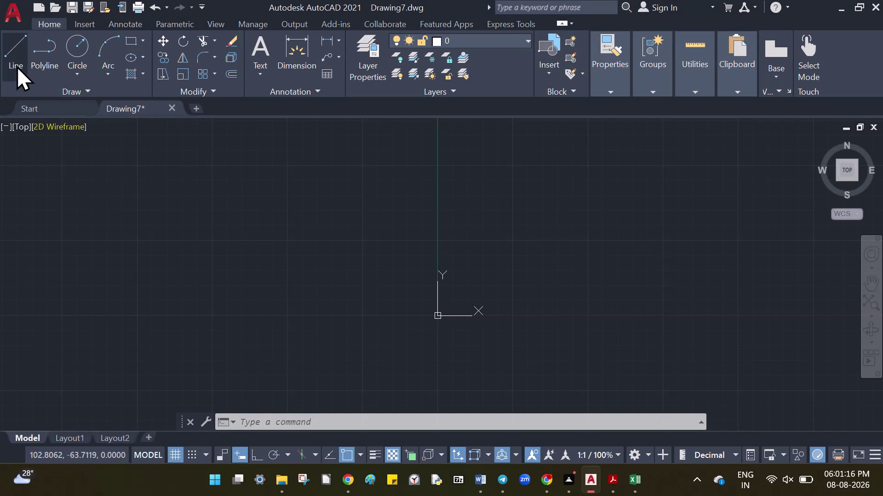
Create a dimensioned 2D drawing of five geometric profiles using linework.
Close Drawing7 without saving and start a new blank drawing, Drawing8.
click(175, 106)
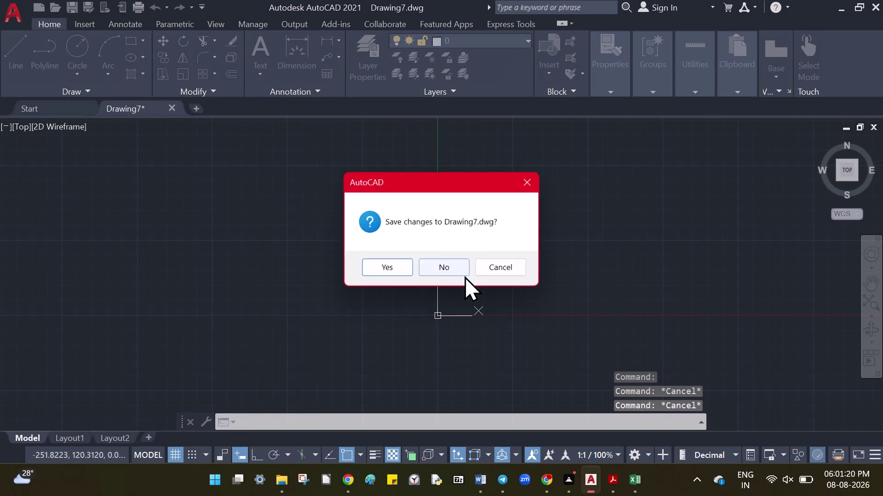
click(425, 263)
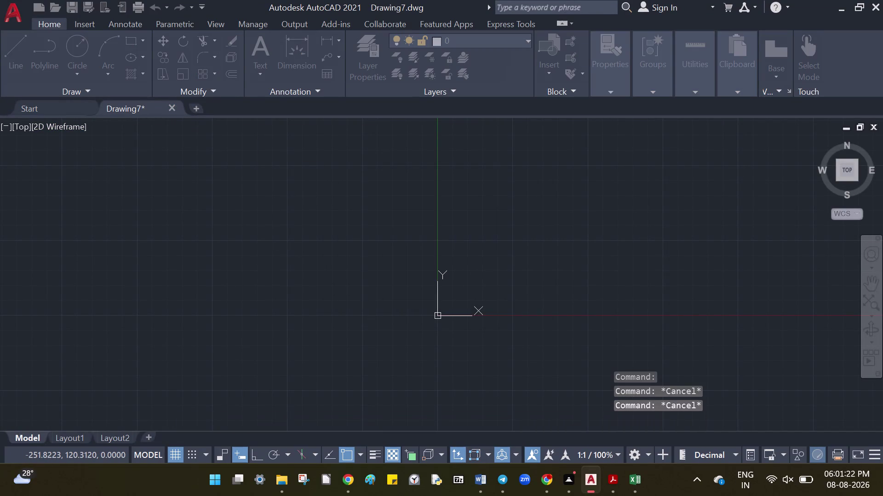
click(106, 234)
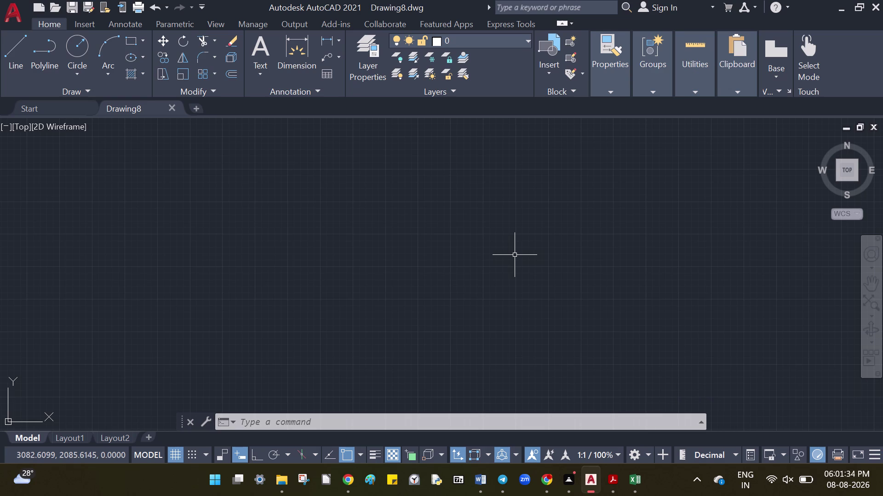
Zoom Drawing8 to center on 0,0 with a 250-unit view height.
key(l)
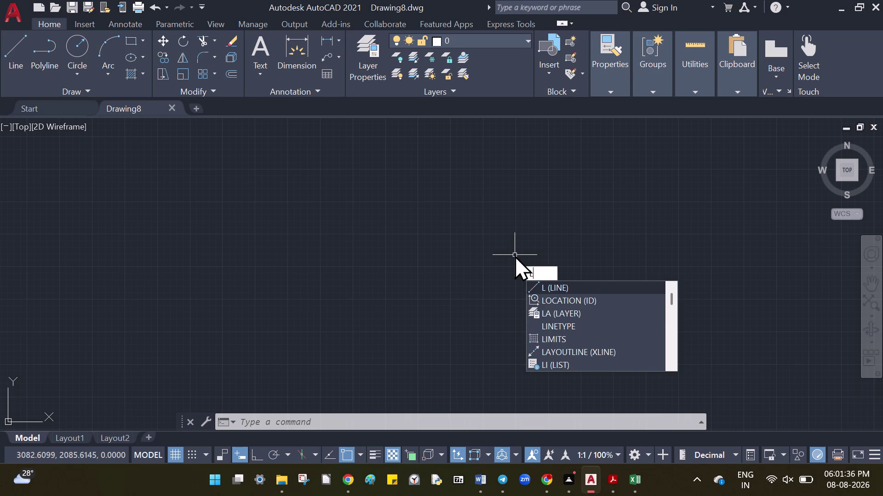
key(Escape)
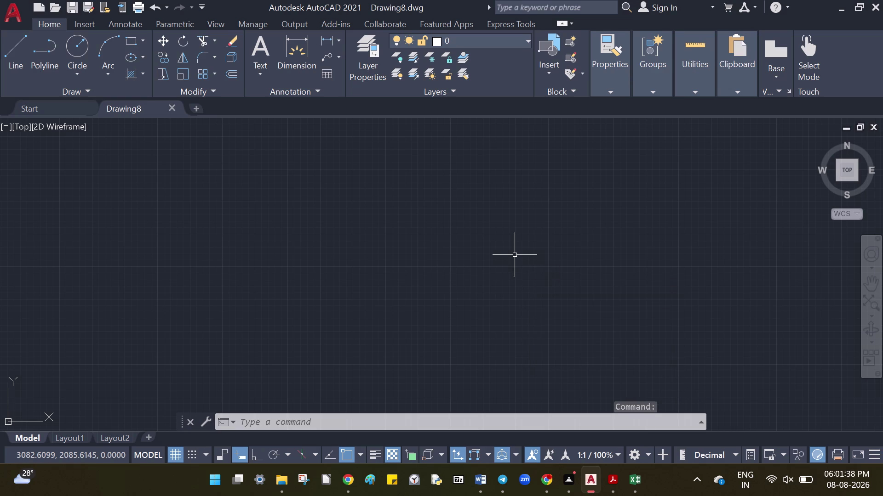
key(z)
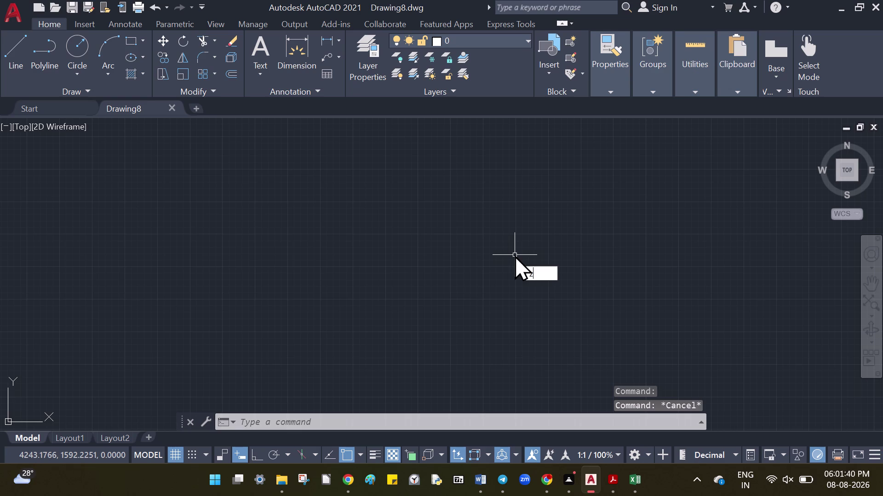
key(Return)
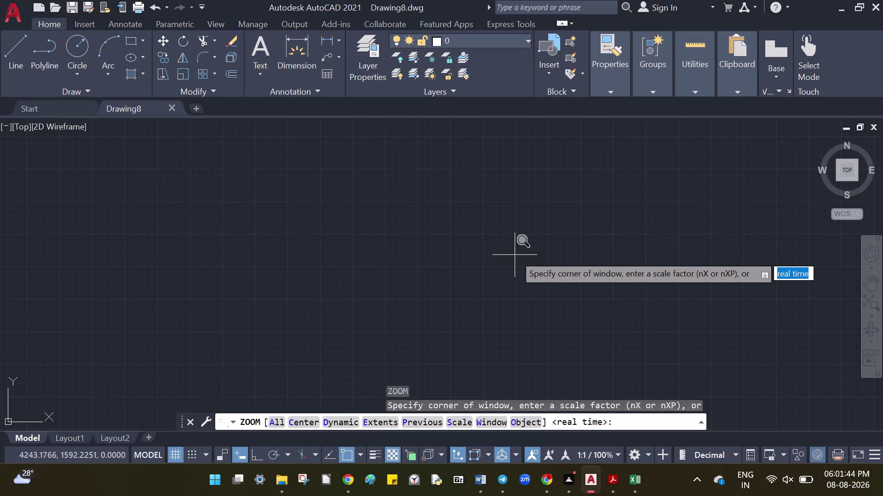
key(c)
key(Return)
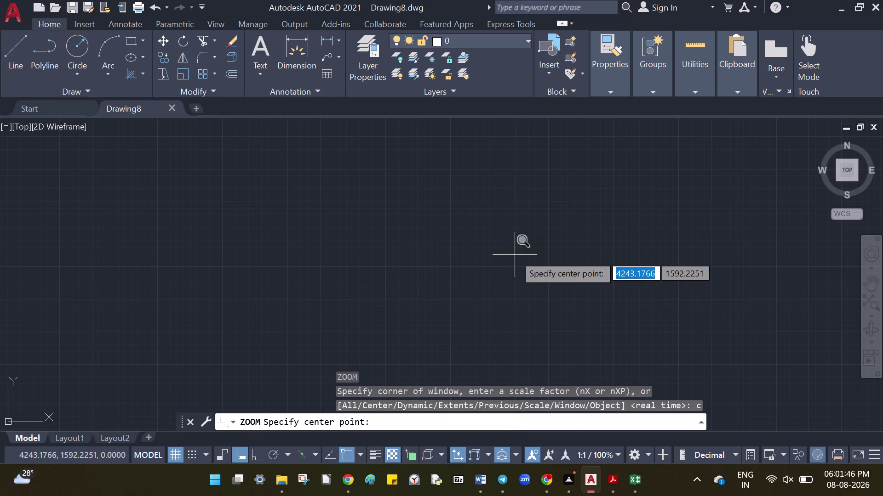
text(0,0)
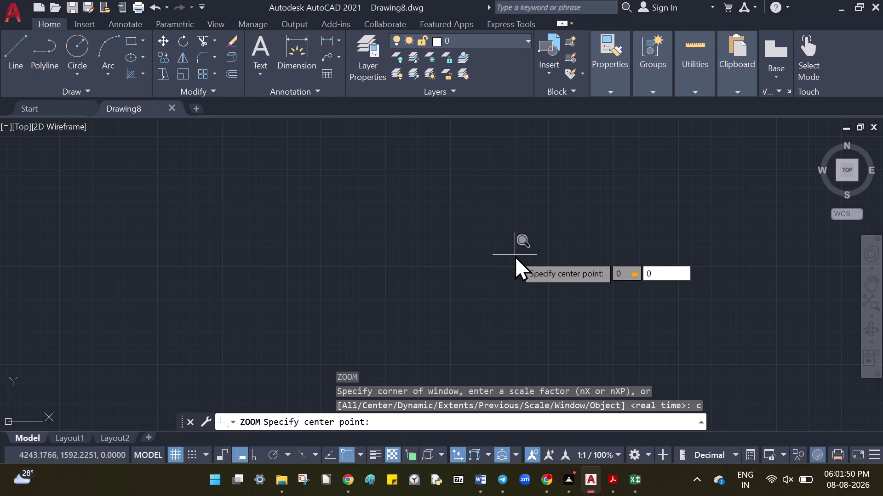
key(Return)
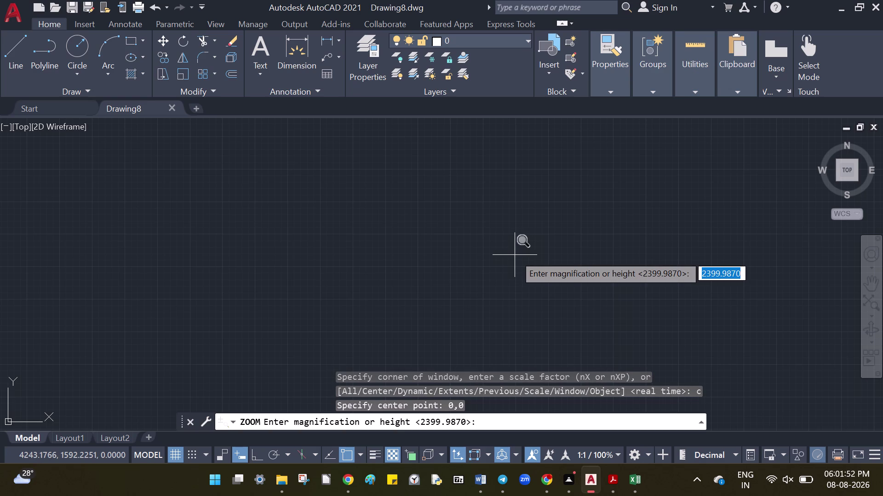
key(2)
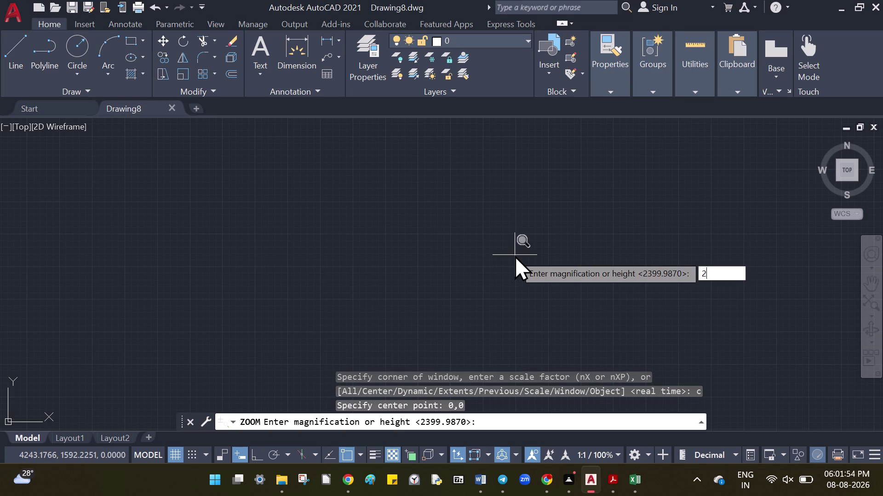
text(50)
key(Return)
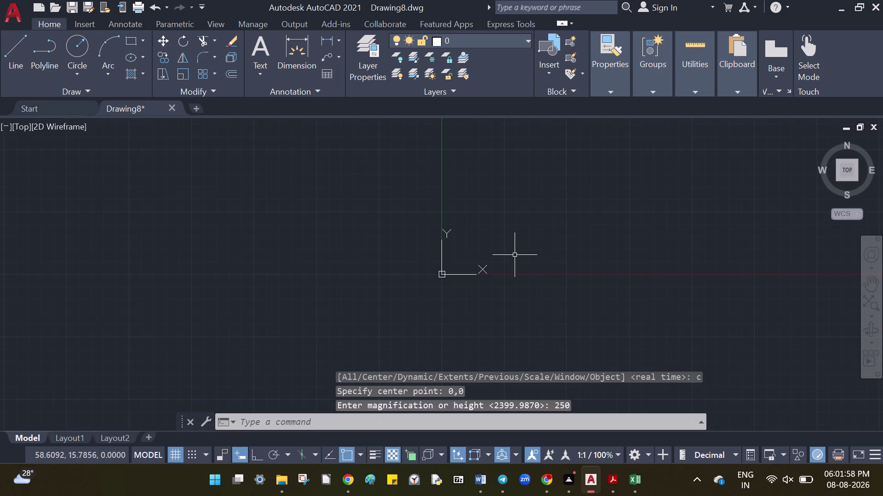
key(l)
key(Return)
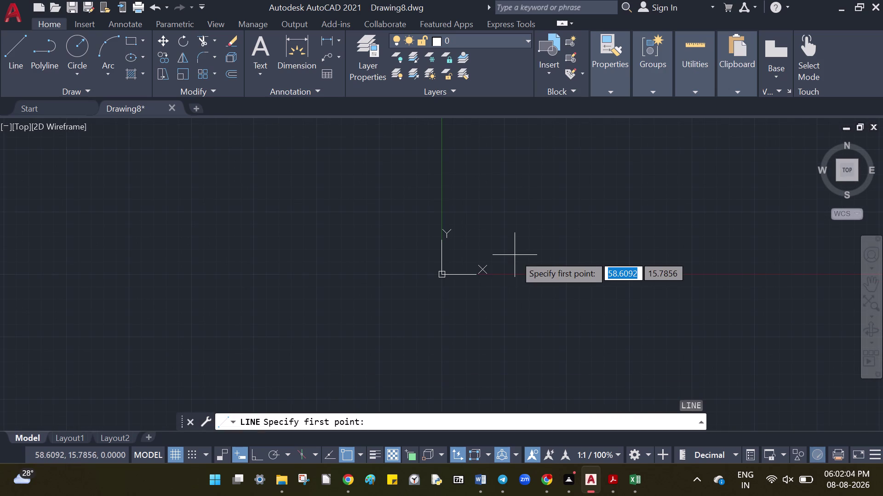
text(0,0)
key(Return)
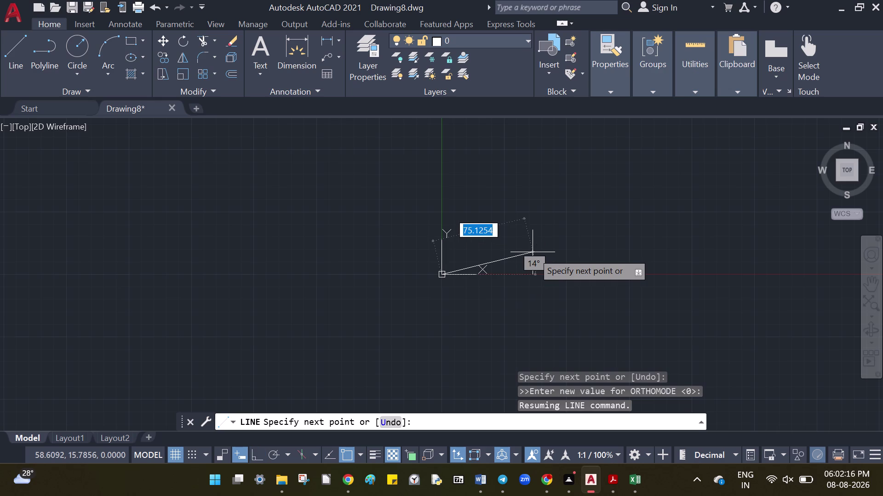
key(ctrl+F12)
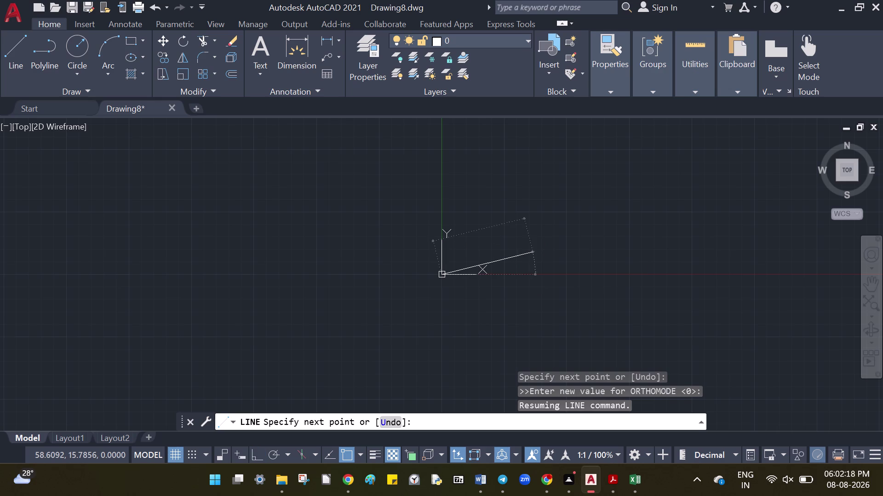
key(shift+at)
key(1)
text(00)
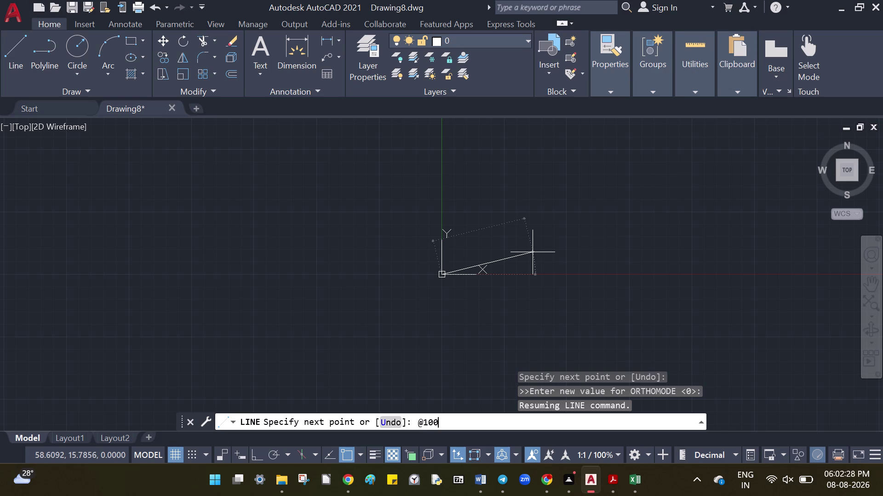
key(shift+less)
text(45)
key(Return)
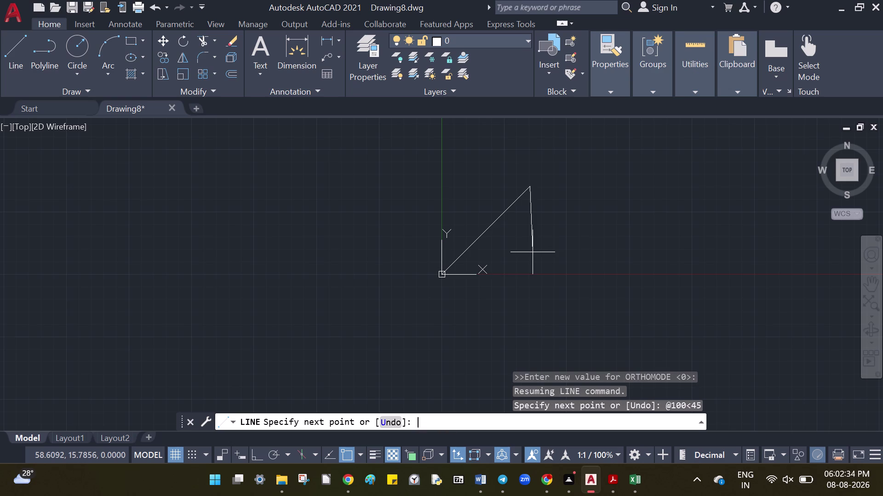
key(shift+at)
text(1)
text(00<)
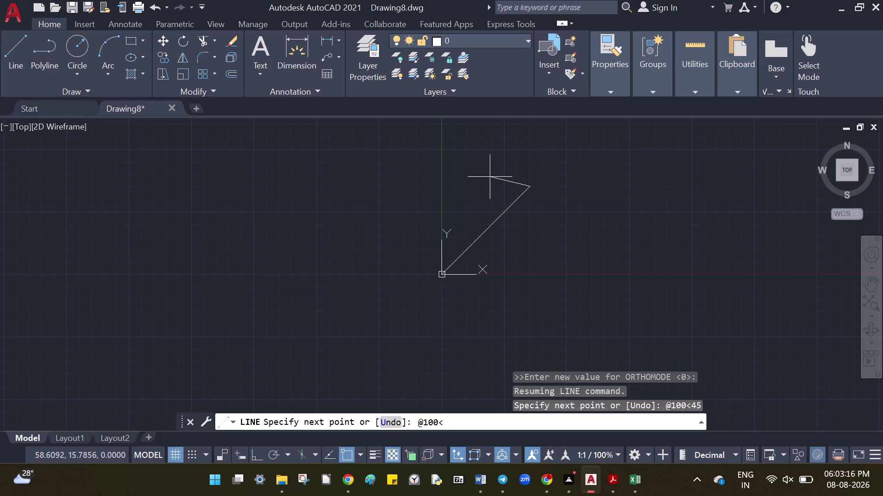
Draw the second 100-unit side at 135 degrees and shift the view down.
text(13)
text(5)
key(Return)
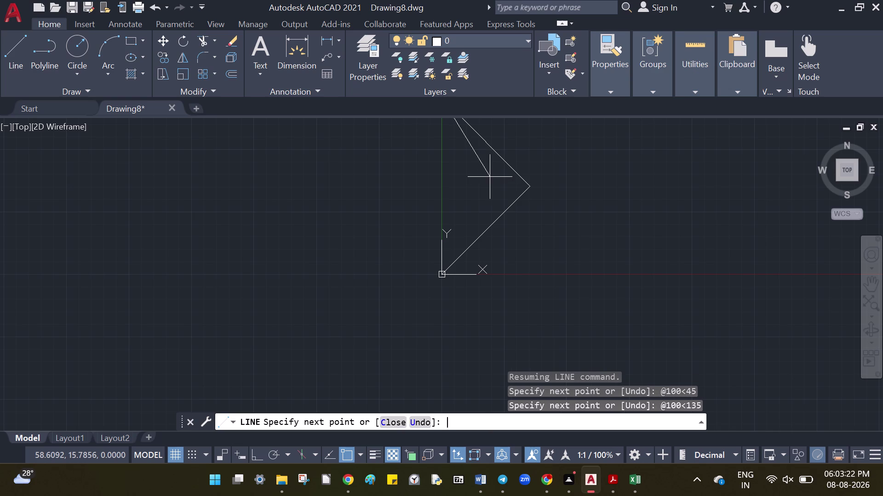
click(871, 283)
drag(693, 234, 696, 299)
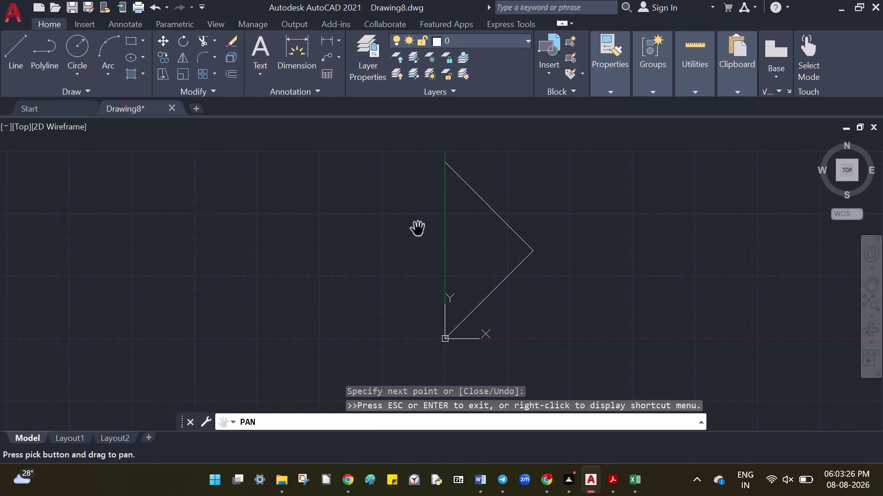
key(Escape)
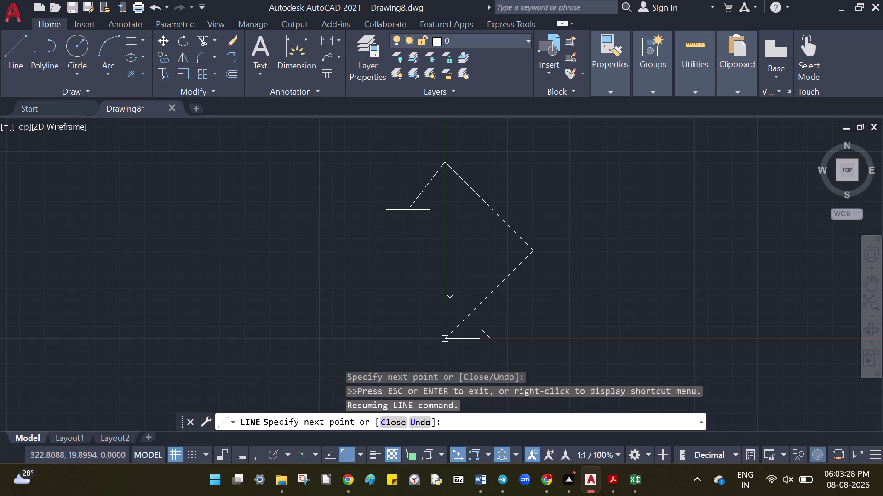
key(shift+at)
key(F2)
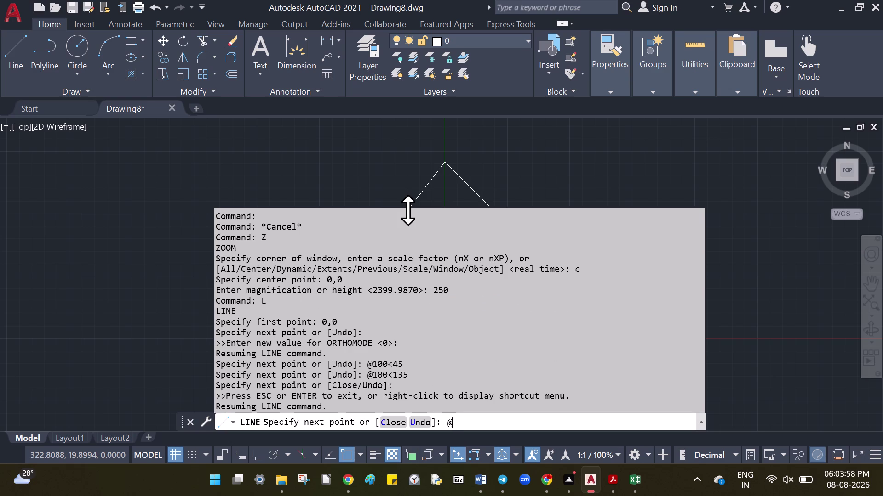
Restart LINE at the diamond's top point and draw a 100-unit side at 225 degrees.
key(Escape)
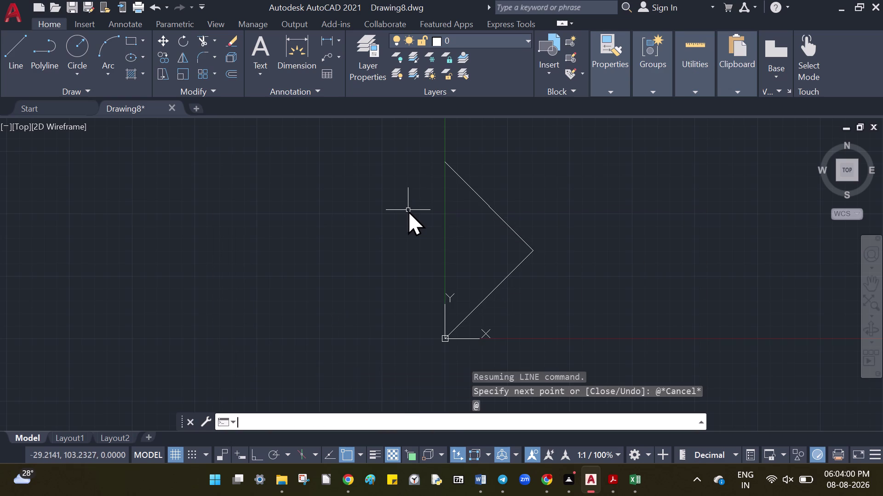
key(l)
key(Return)
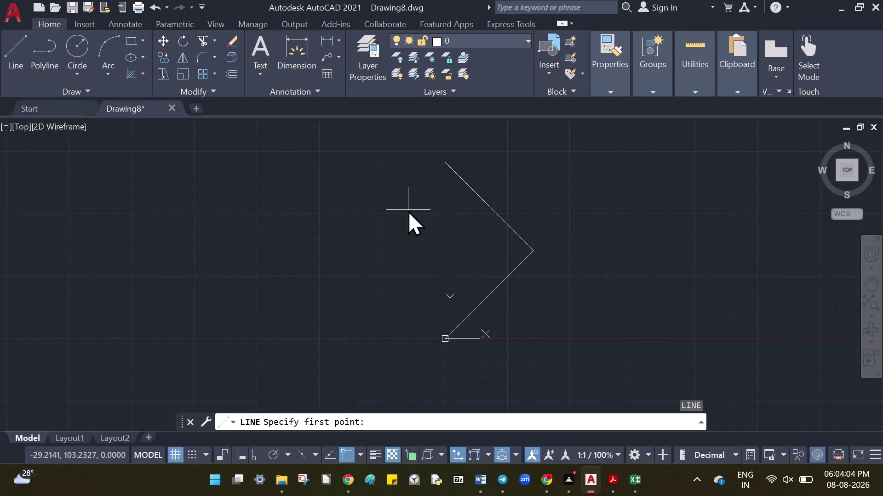
click(442, 164)
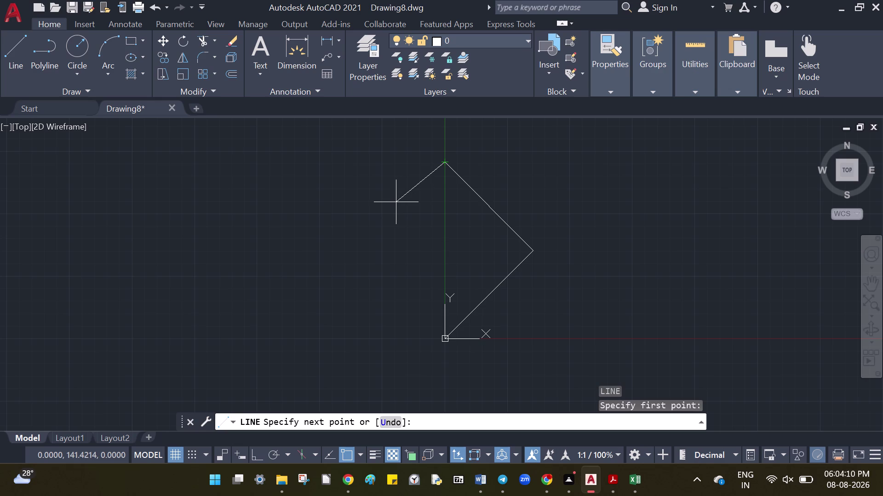
key(shift+at)
text(100<)
text(225)
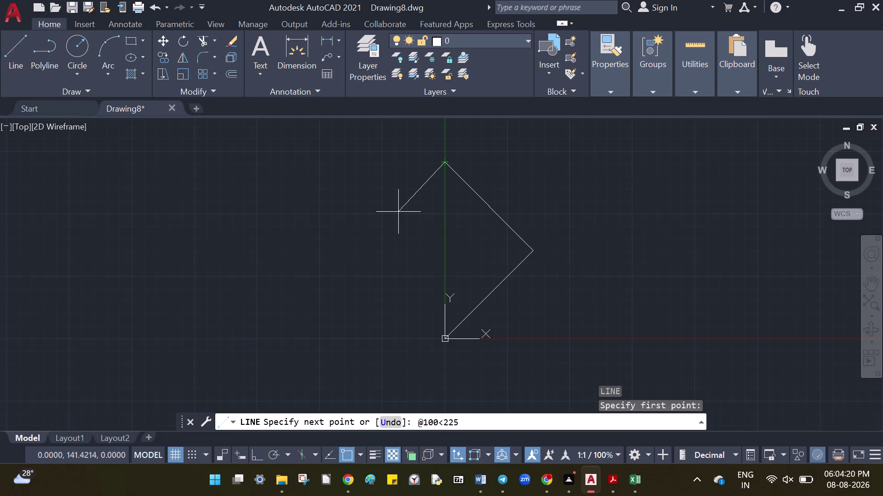
key(Return)
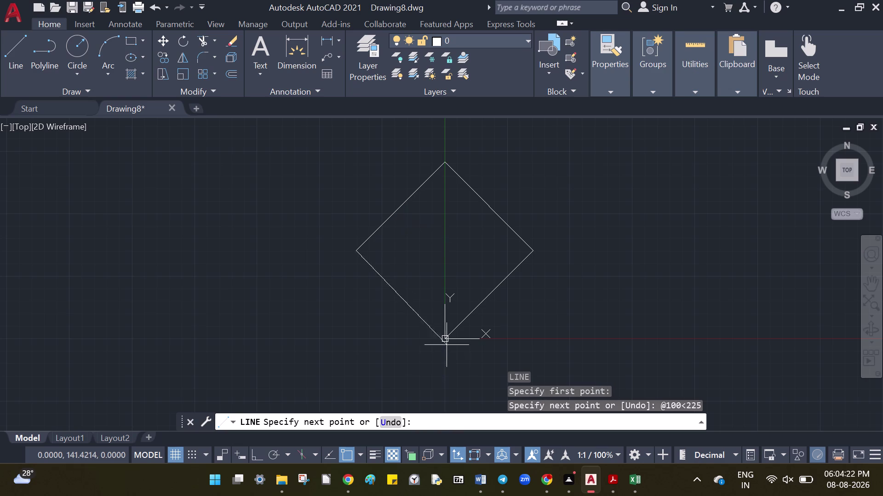
Draw the closing 100-unit side at 315 degrees and end the line command.
key(shift+at)
text(100)
key(shift+less)
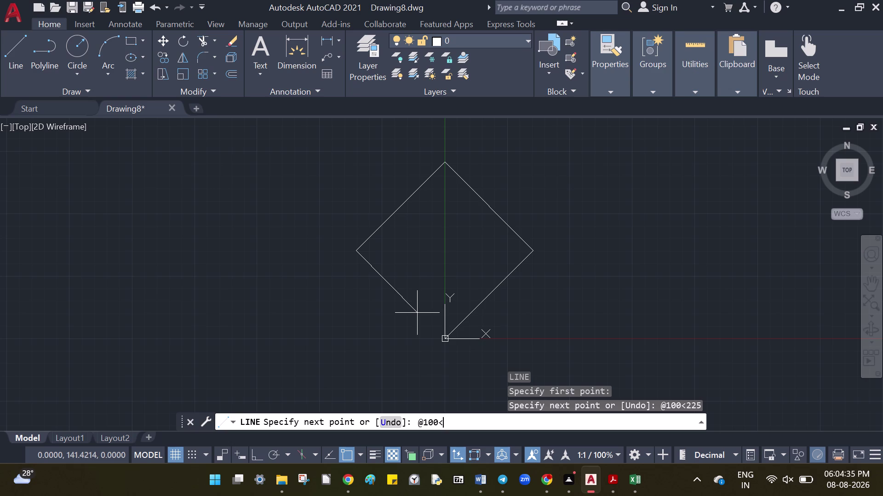
text(315)
key(Return)
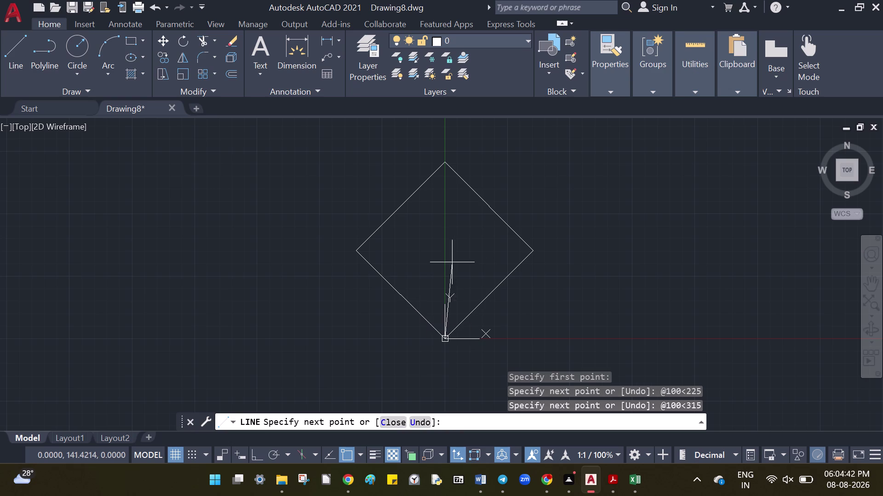
key(Escape)
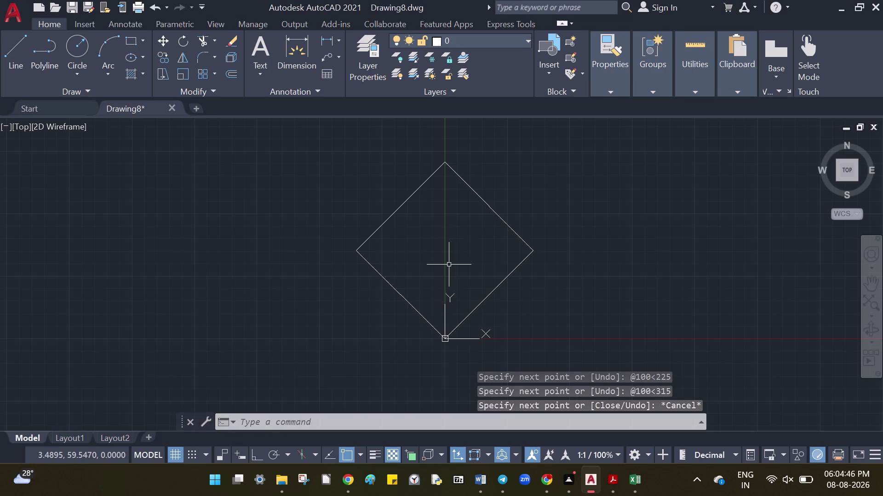
Use DIM to add a 90° angular dimension between the diamond's two lower sides.
text(dim)
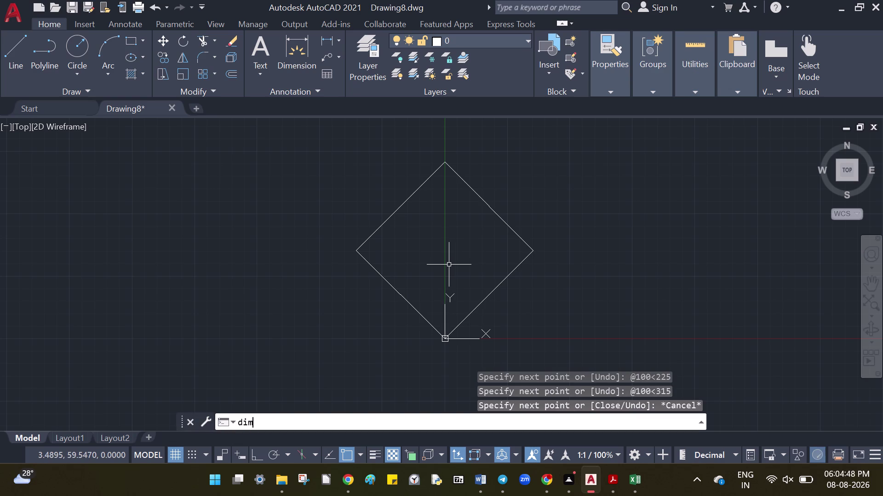
key(Return)
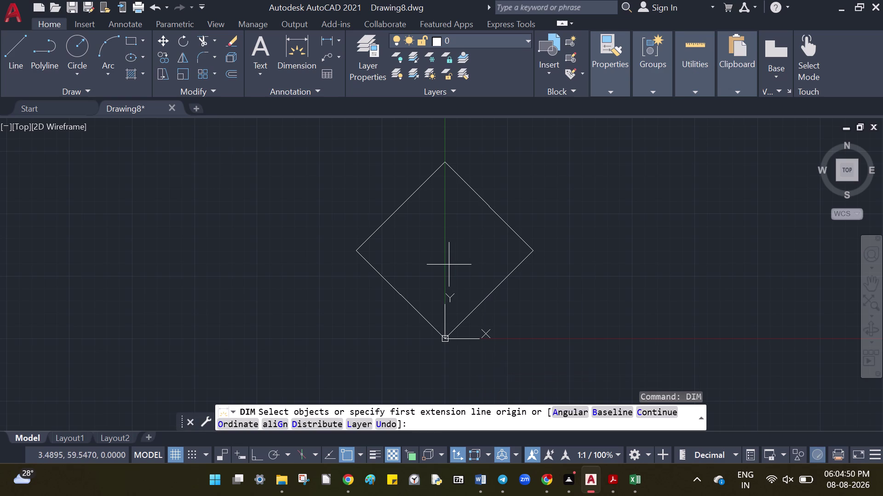
click(427, 323)
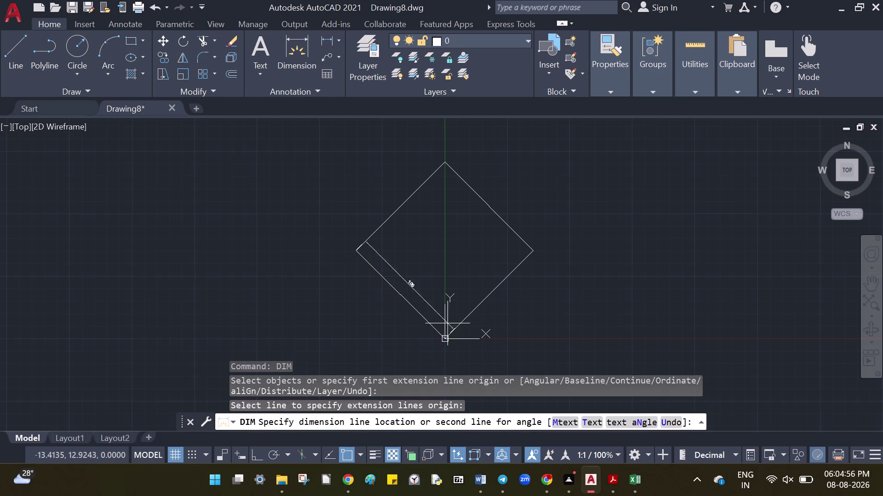
click(471, 317)
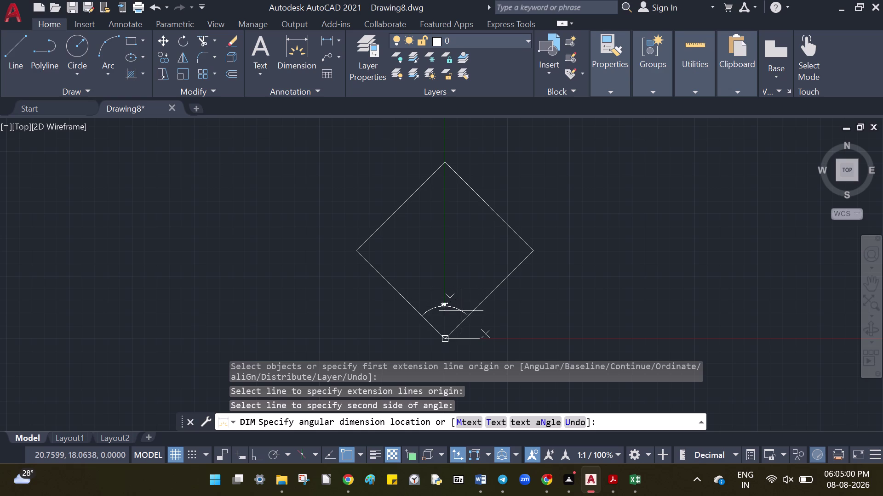
click(447, 314)
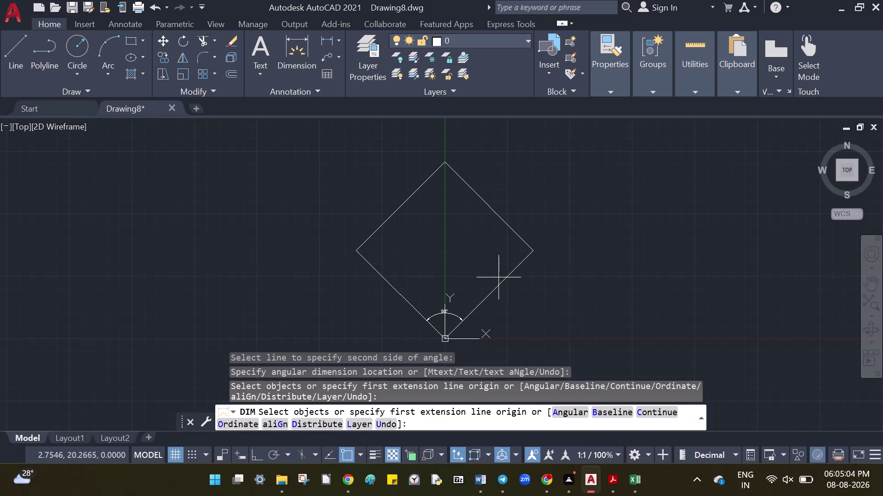
Place 100-unit length dimensions on the upper-right and upper-left sides.
click(503, 222)
click(515, 210)
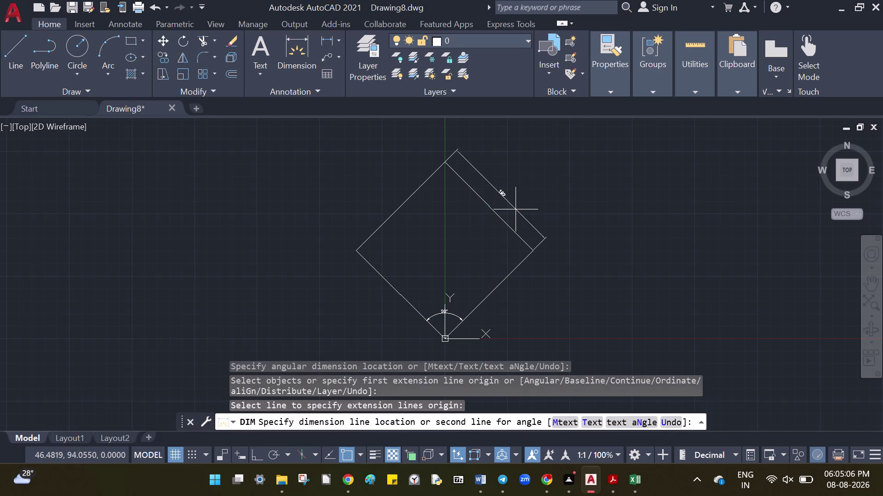
click(413, 194)
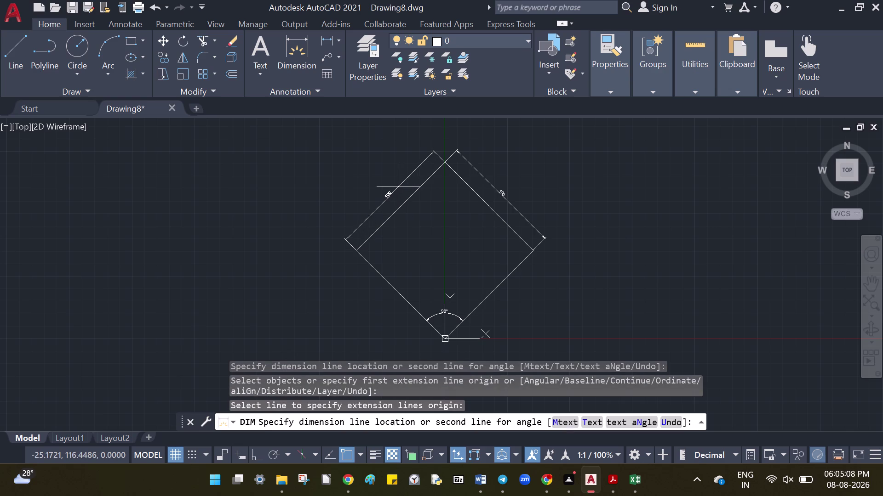
click(398, 186)
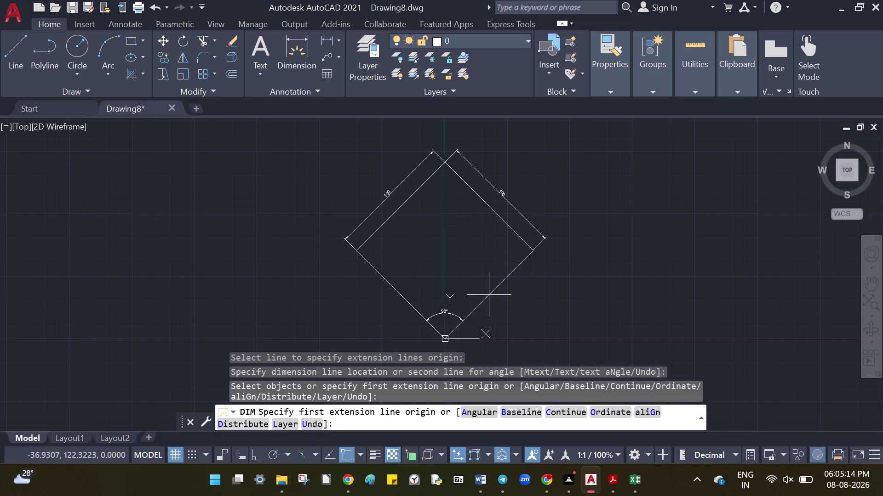
key(Escape)
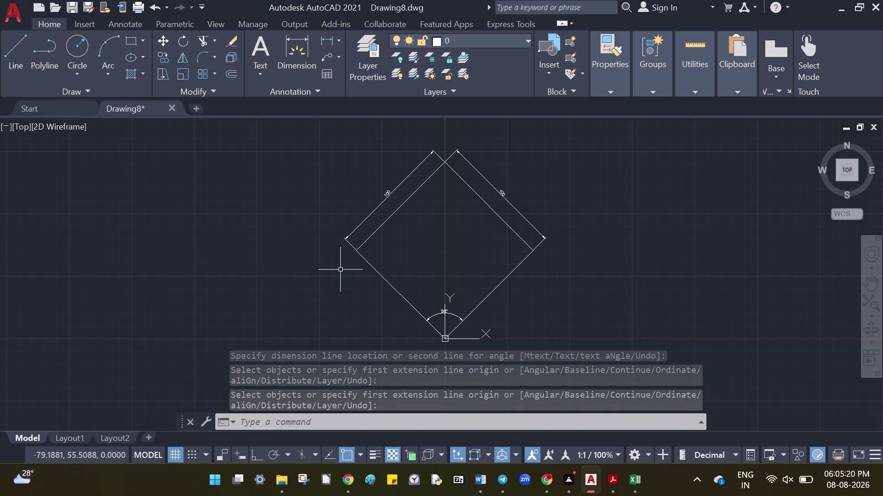
key(l)
key(Return)
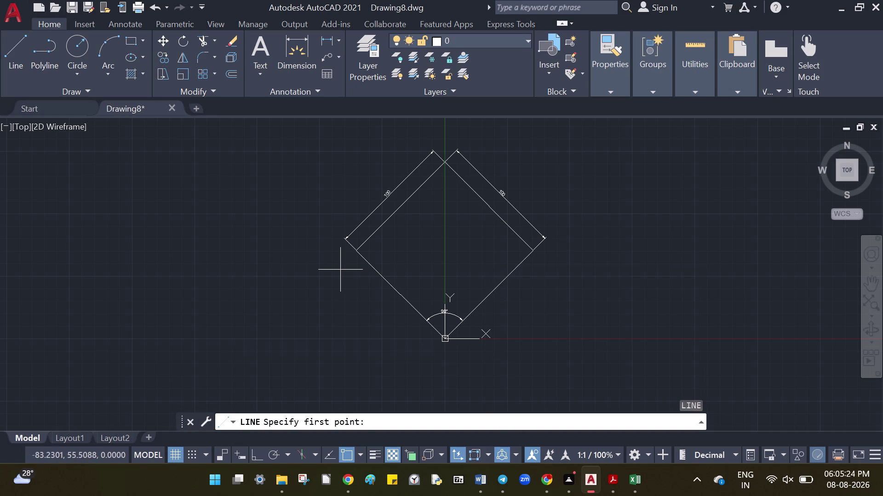
text(0,0)
key(Return)
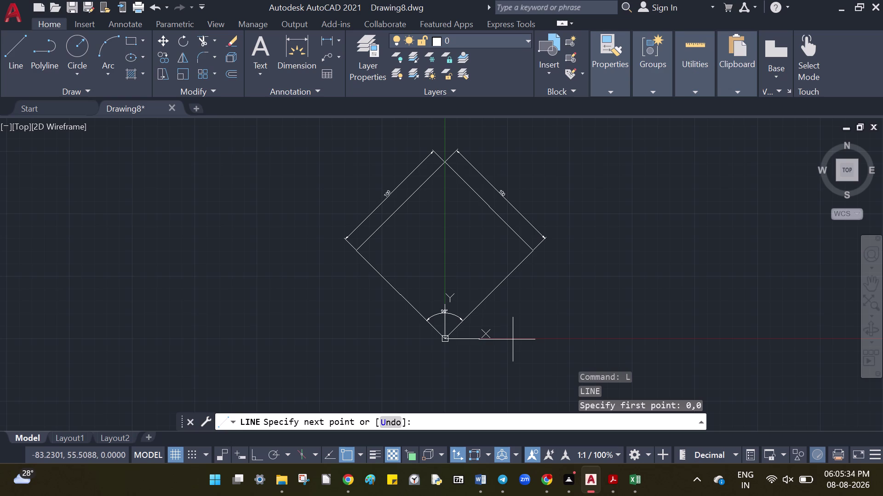
key(shift+at)
key(7)
key(BackSpace)
text(100)
key(shift+less)
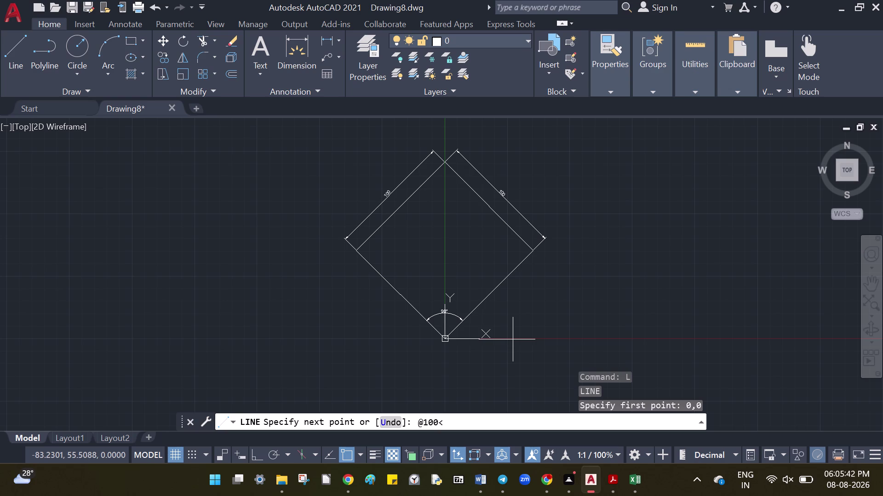
key(BackSpace)
key(BackSpace)
key(BackSpace)
key(BackSpace)
text(50)
key(shift+less)
key(0)
key(Return)
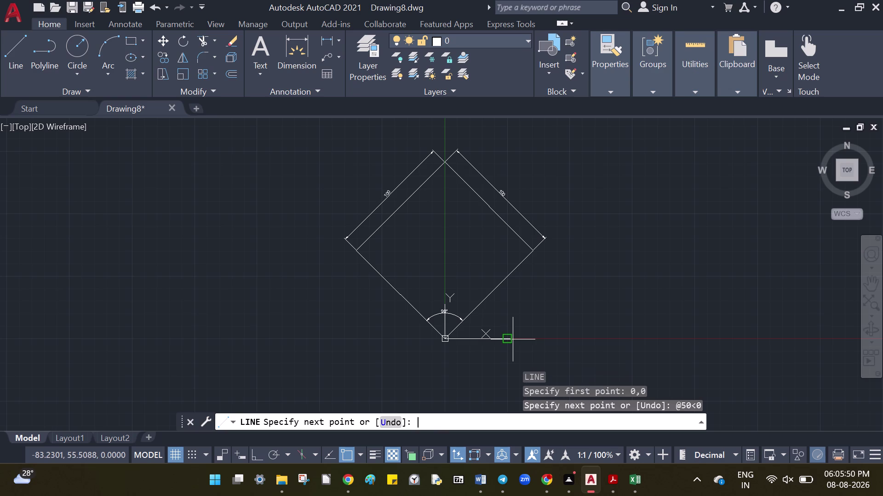
key(Escape)
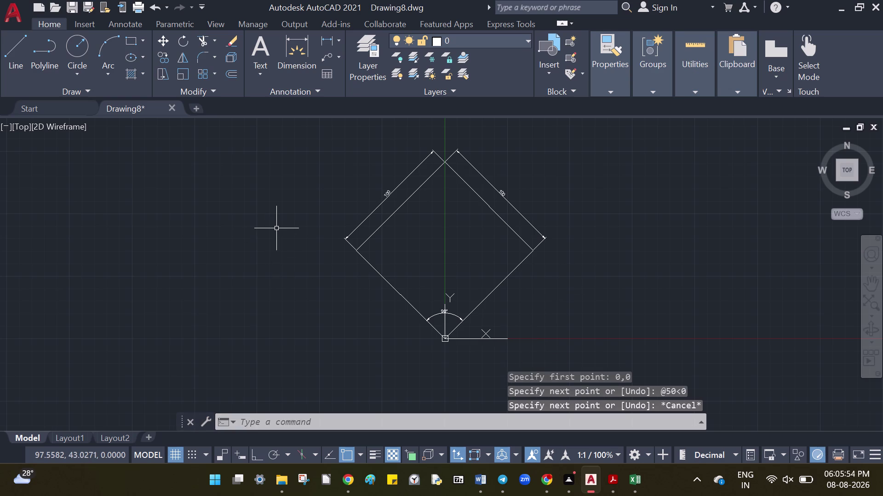
Use DAN to dimension the 45° angle between the lower-right side and the 50-unit line.
text(dan)
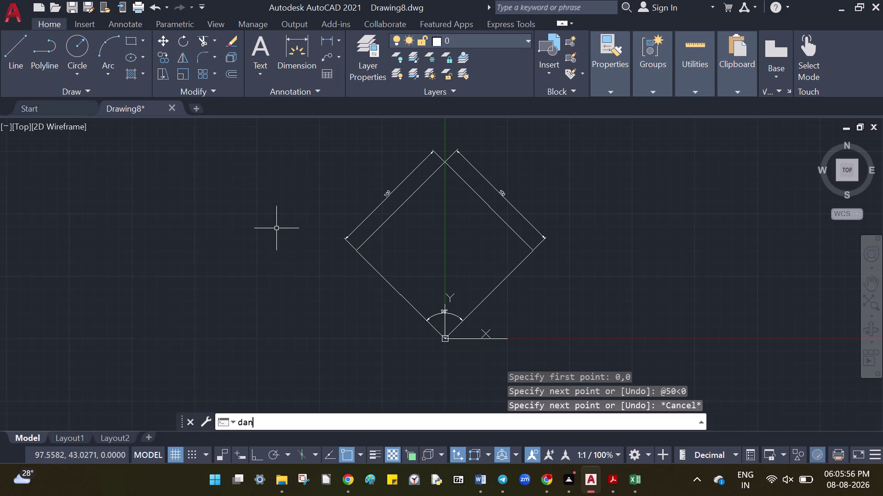
key(Return)
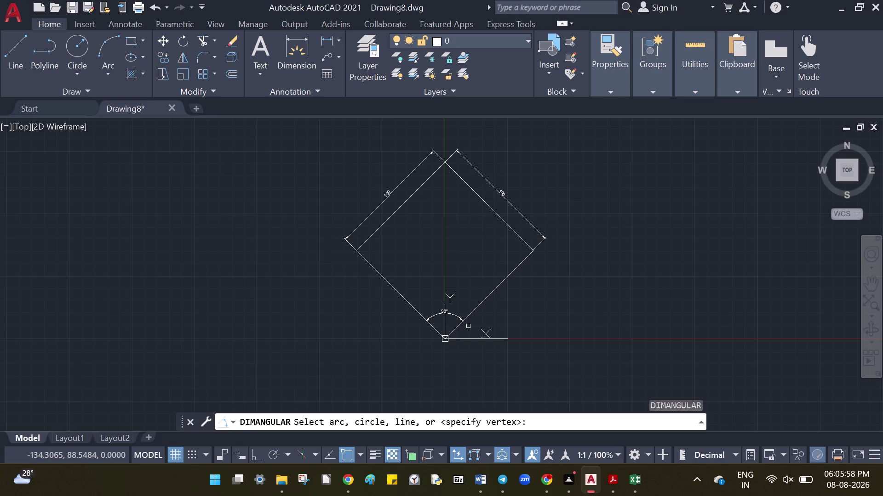
click(481, 304)
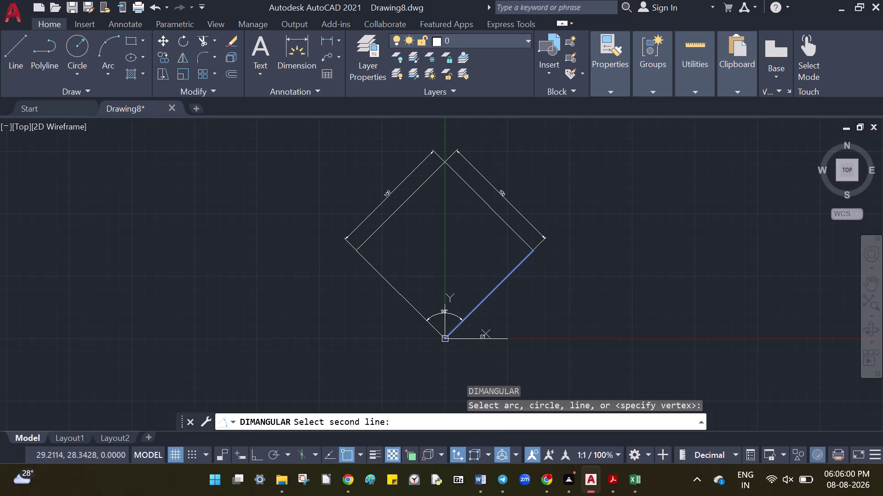
click(473, 340)
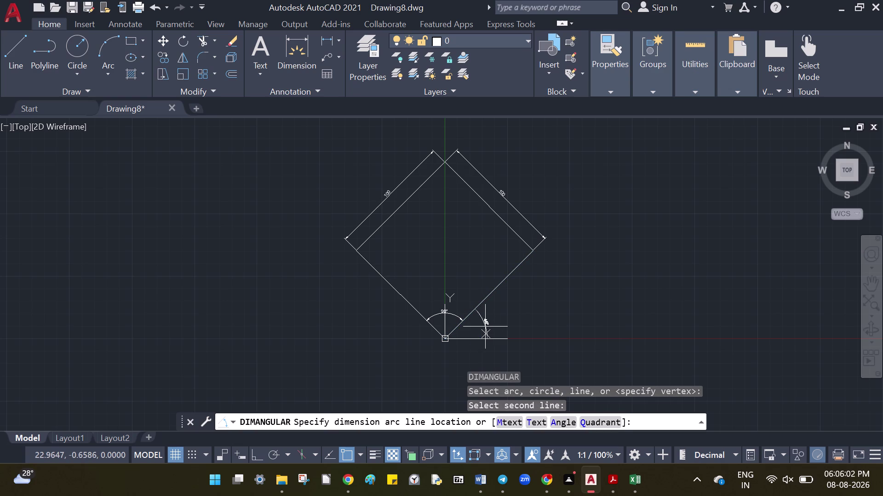
click(494, 326)
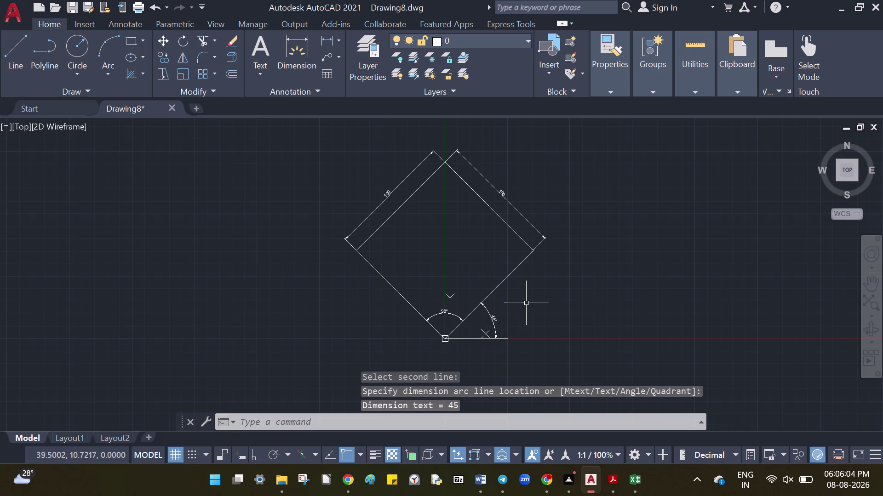
key(Escape)
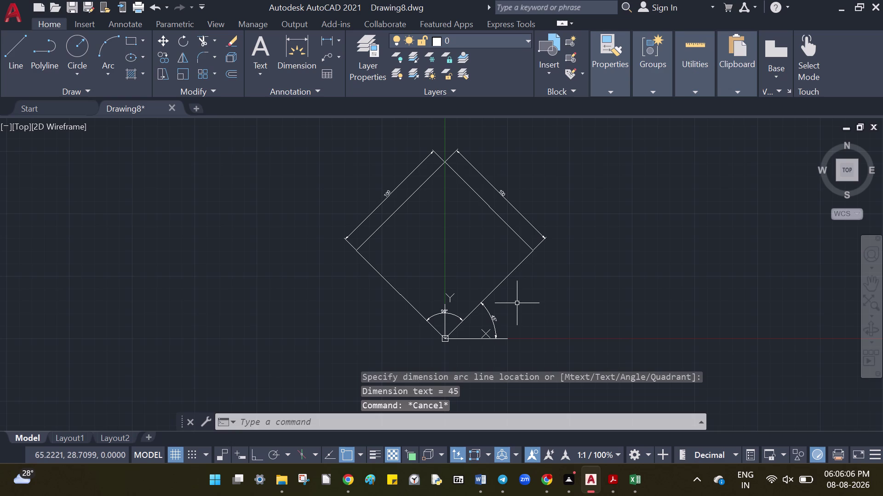
Edit the ISO-25 dimension style to use text height 5 and red text.
text(dimsty)
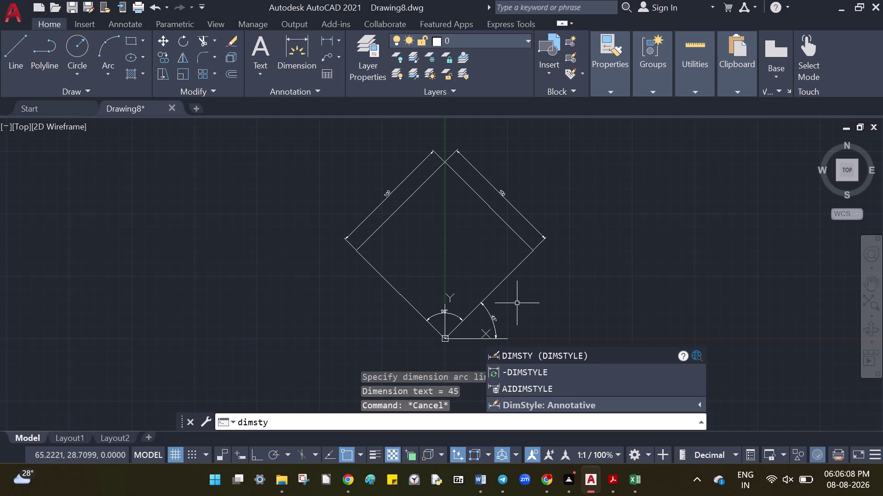
key(Return)
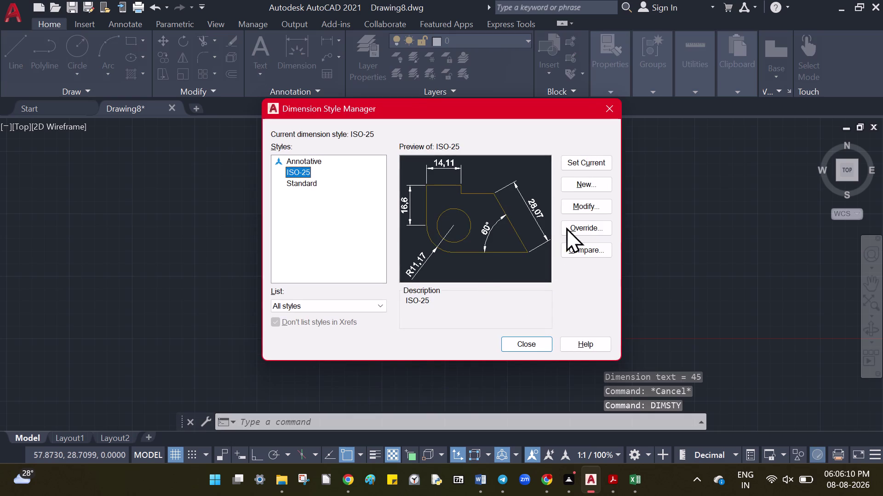
click(582, 206)
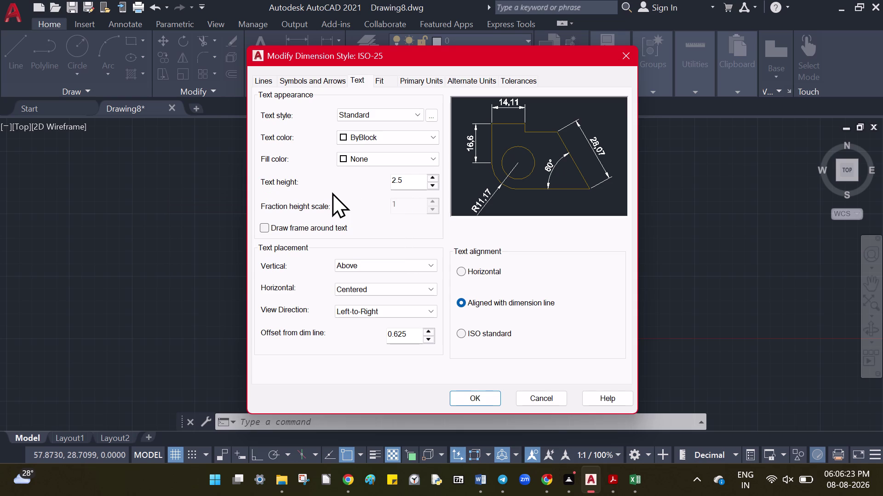
drag(416, 176, 389, 186)
key(5)
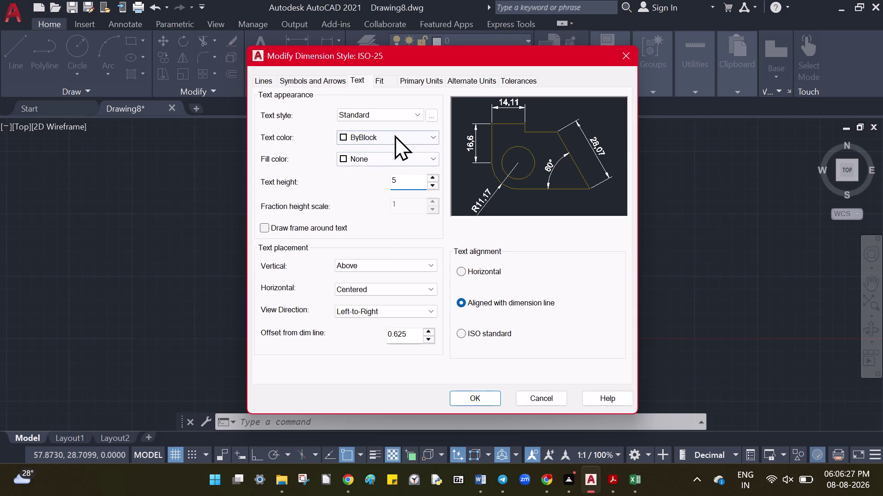
click(395, 135)
click(386, 169)
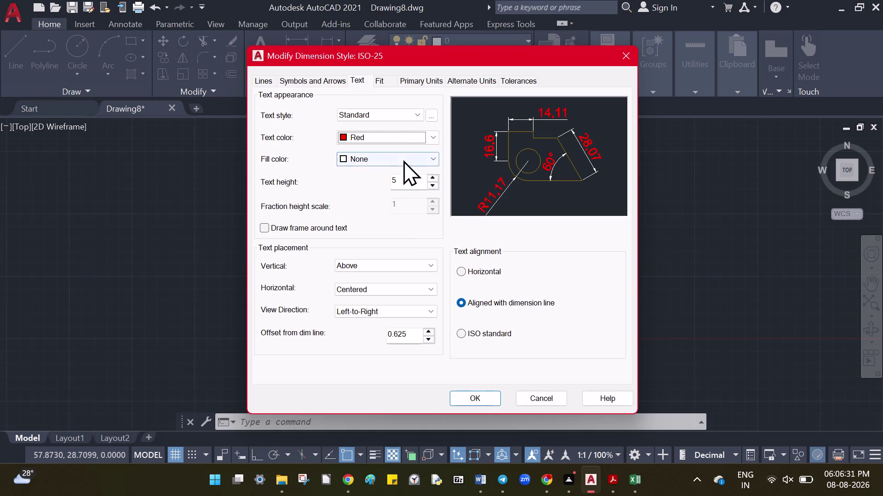
click(411, 135)
click(411, 136)
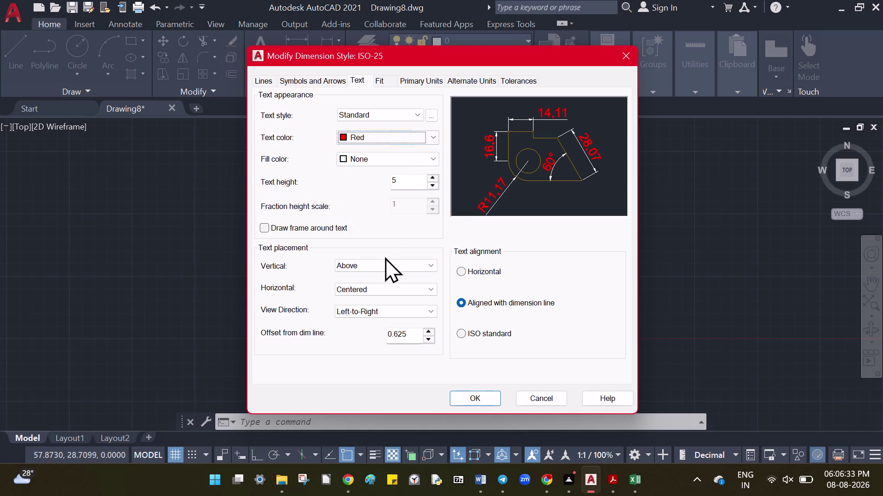
Set the ISO-25 dimension line and extension line colours to red.
click(263, 81)
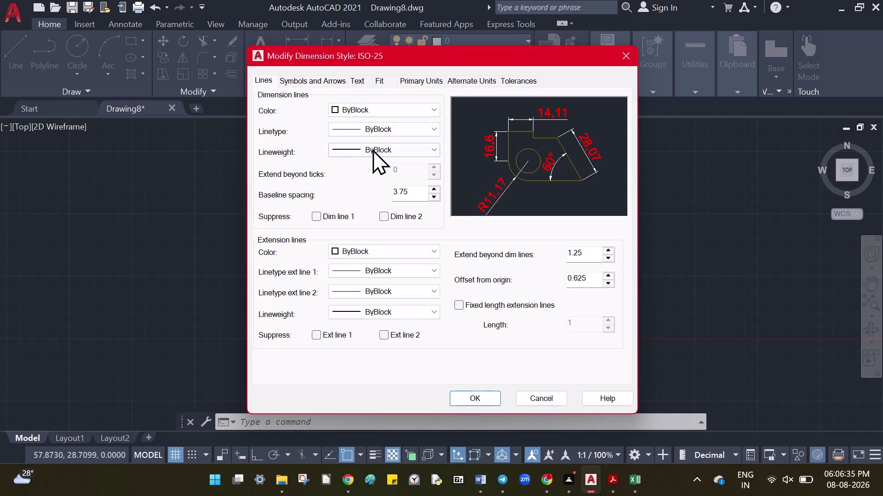
click(399, 106)
click(390, 143)
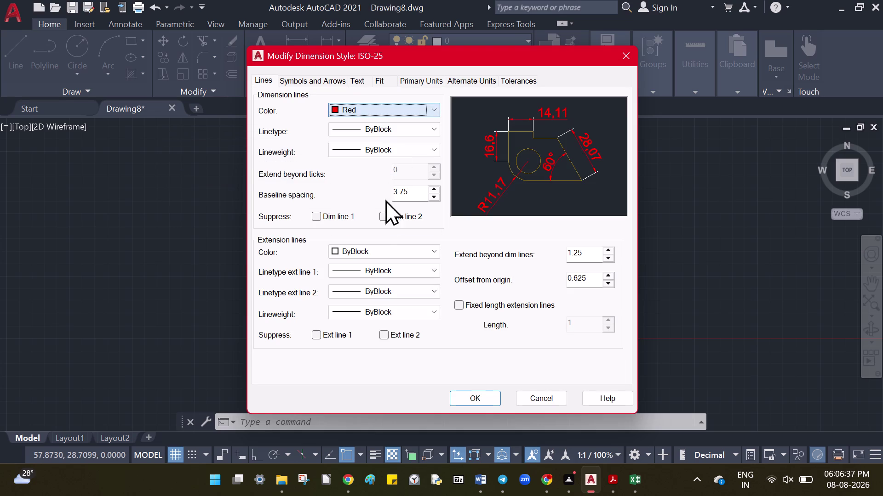
click(370, 249)
click(365, 285)
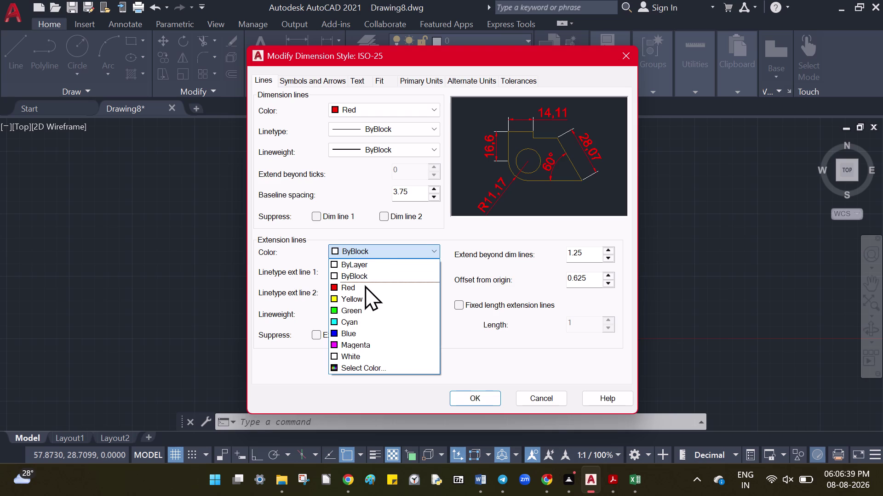
click(480, 396)
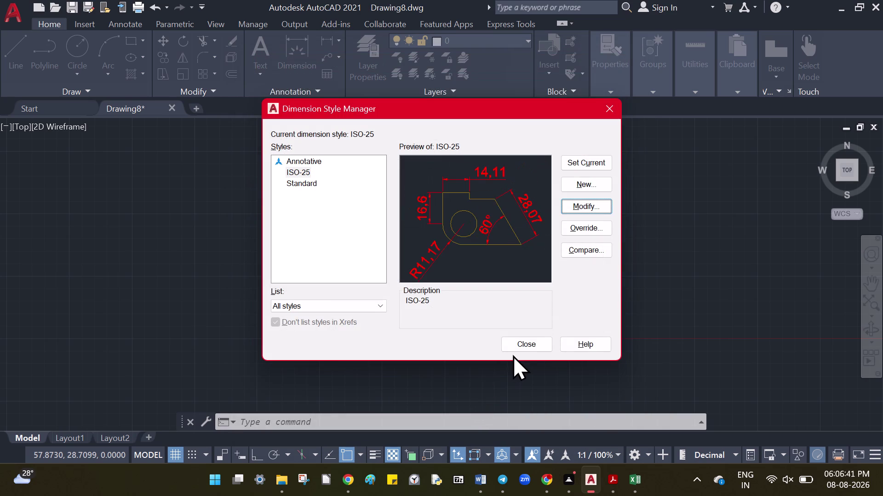
click(518, 347)
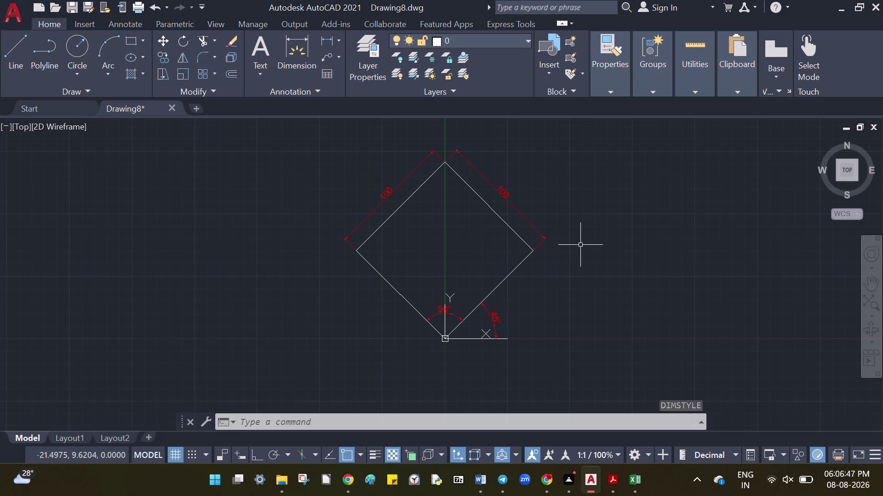
Start the UCS command and clear a mistyped origin entry.
key(Escape)
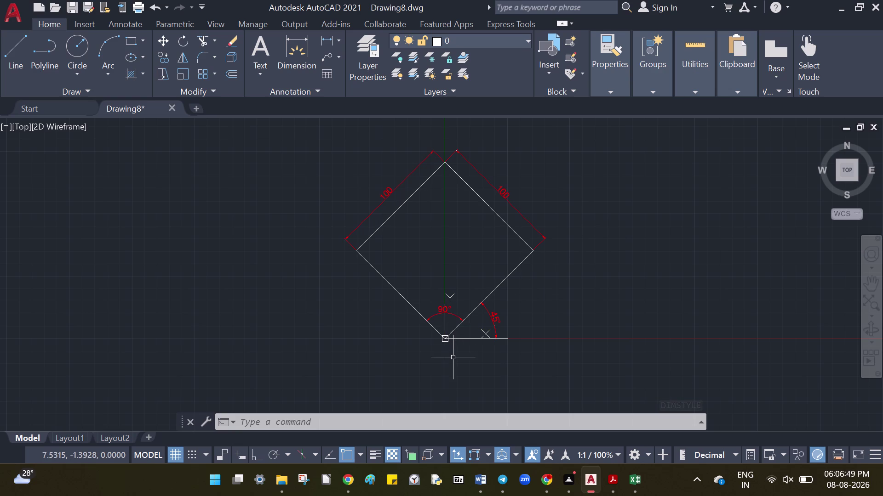
key(z)
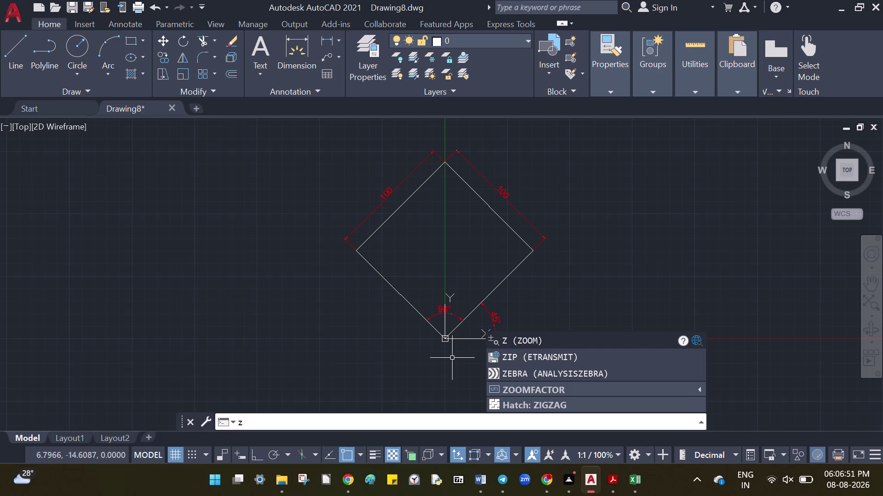
key(Escape)
text(u)
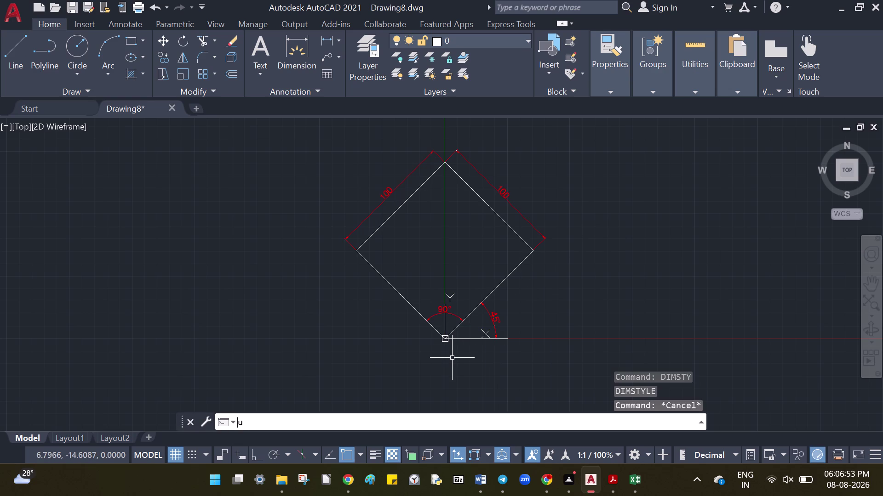
text(cs)
key(Return)
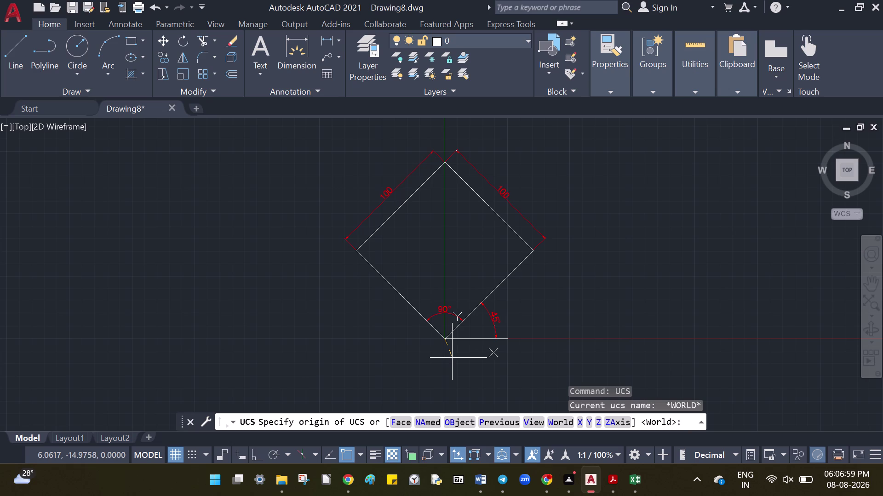
text(200,)
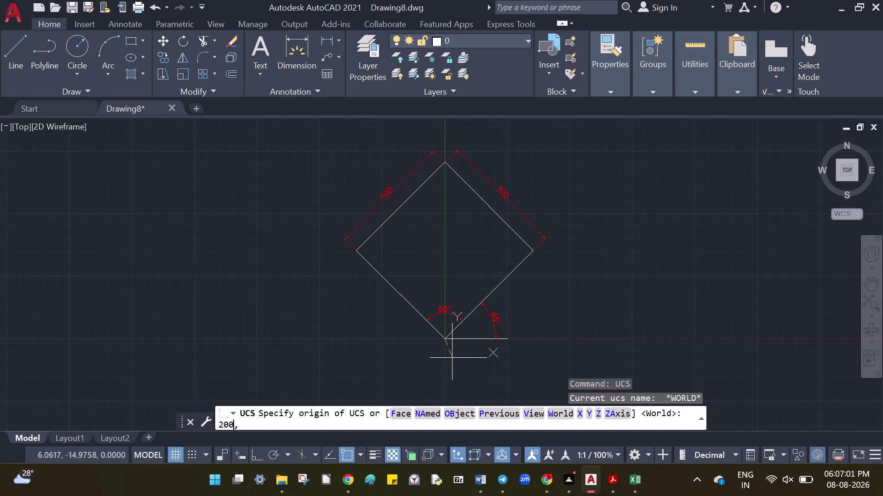
text(0)
key(BackSpace)
key(BackSpace)
key(BackSpace)
key(BackSpace)
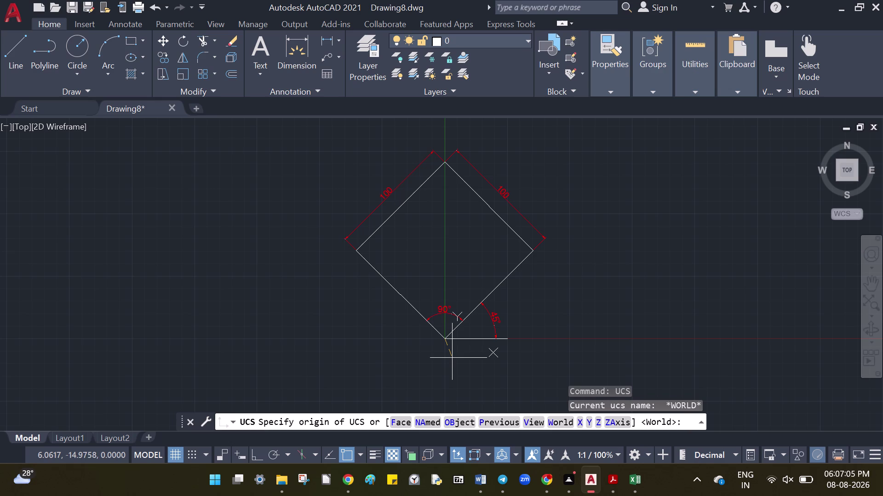
Move the UCS origin to 200,0,0 using the Origin option.
key(o)
key(Return)
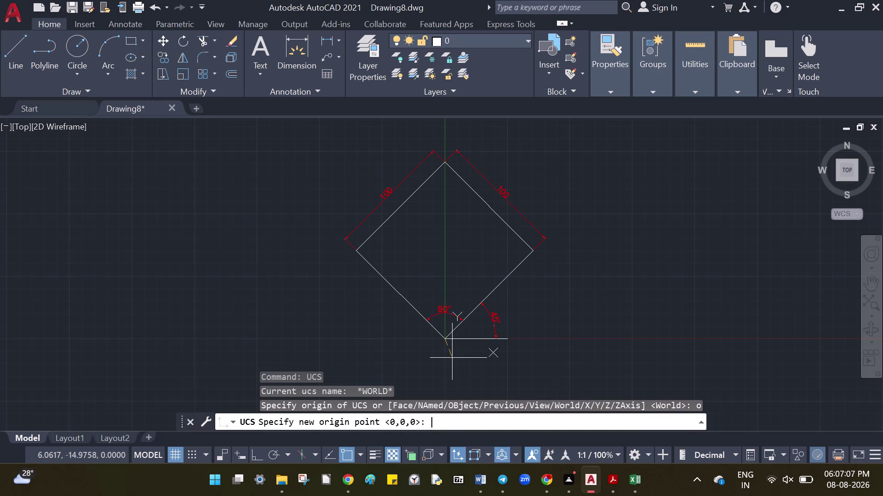
text(200,0,)
text(0)
key(Return)
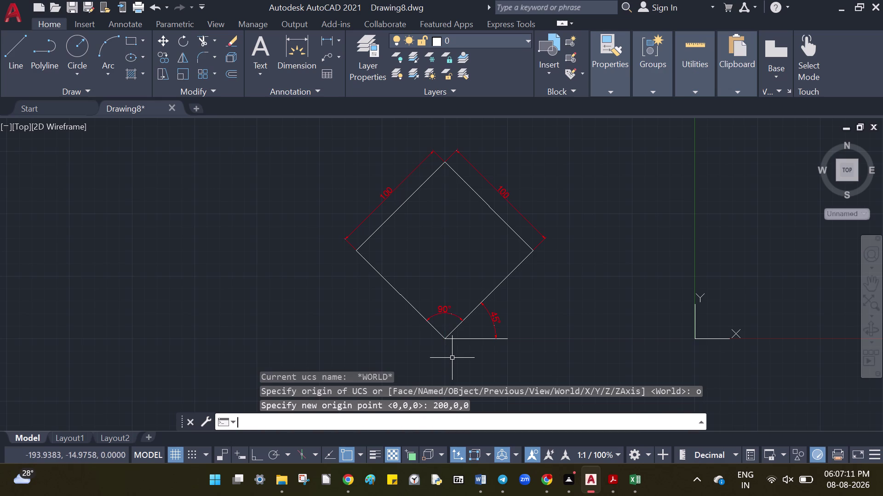
key(z)
key(Return)
Zoom-centre the view on 0,0 with a 250-unit height, then start the LINE command.
key(e)
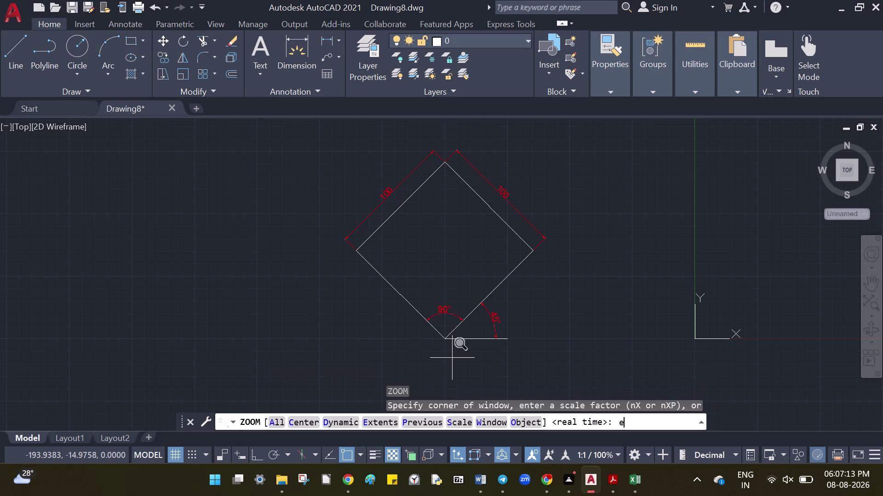
key(BackSpace)
key(c)
key(Return)
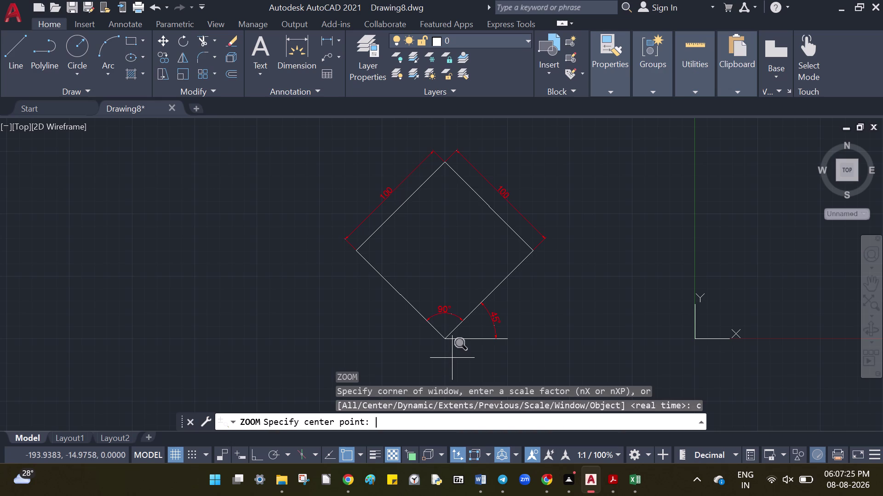
text(0,)
text(0)
key(Return)
text(2)
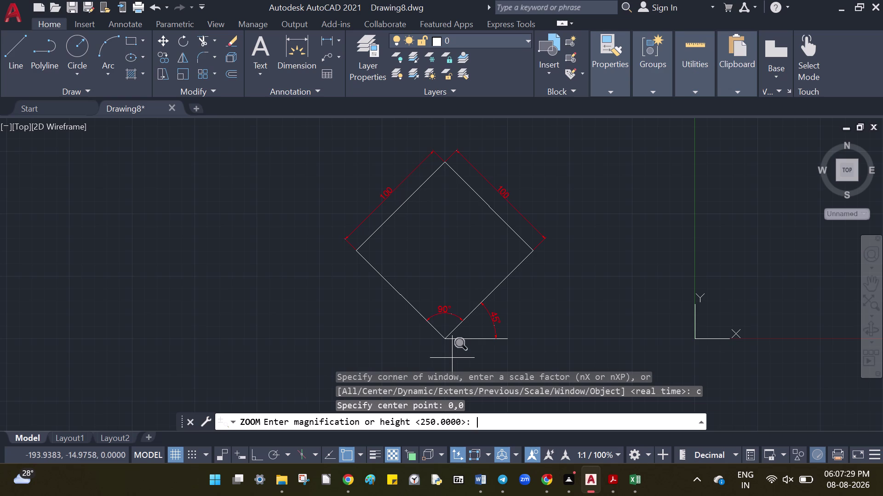
text(50)
key(Return)
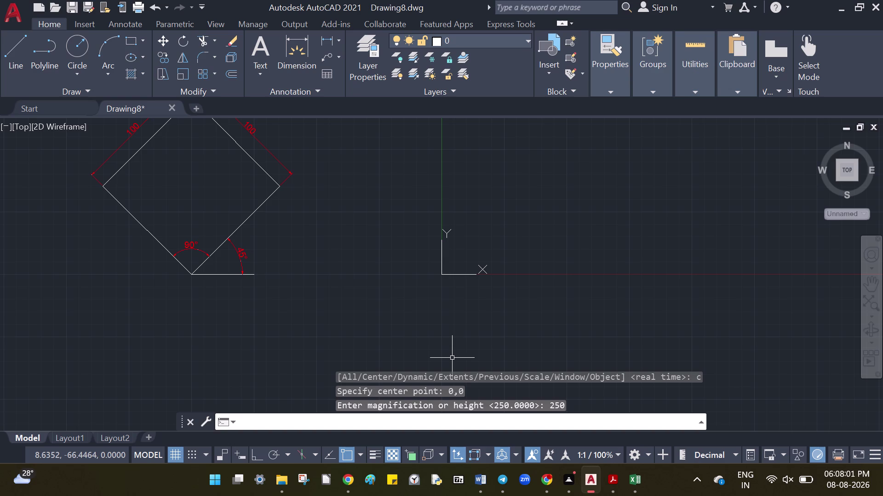
key(Return)
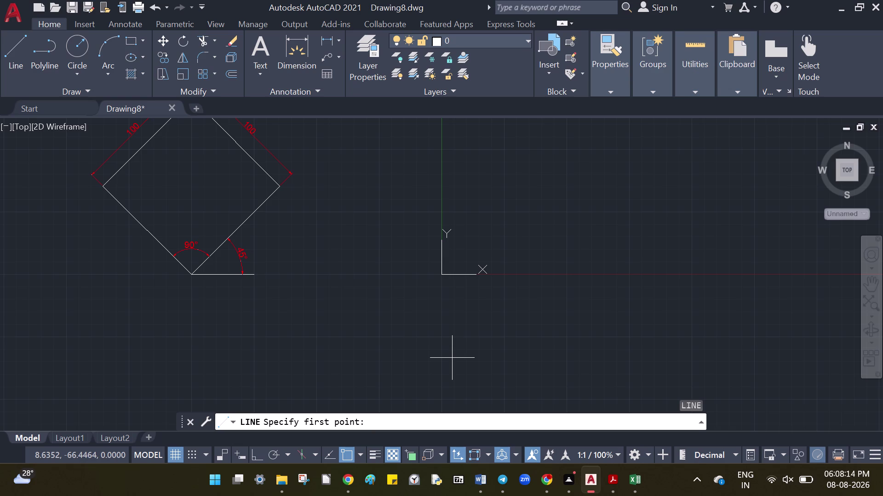
text(0,0)
key(Return)
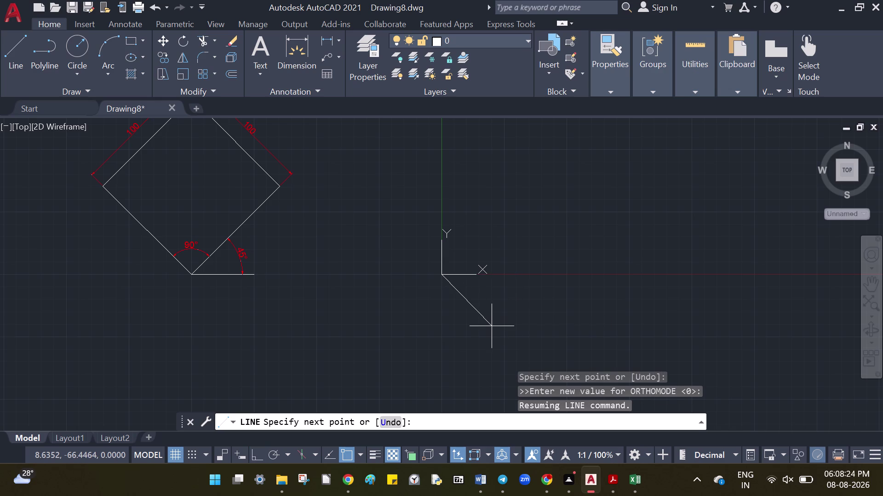
key(shift+at)
text(100)
key(shift+less)
key(0)
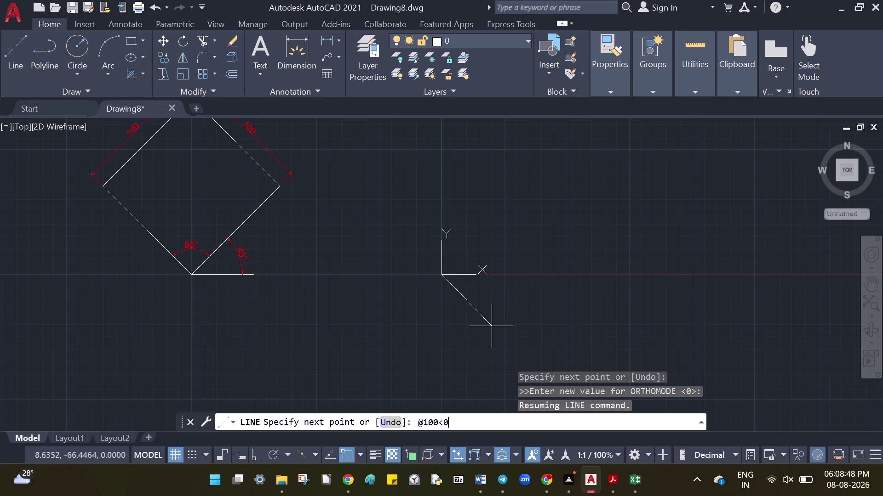
key(Return)
key(shift+at)
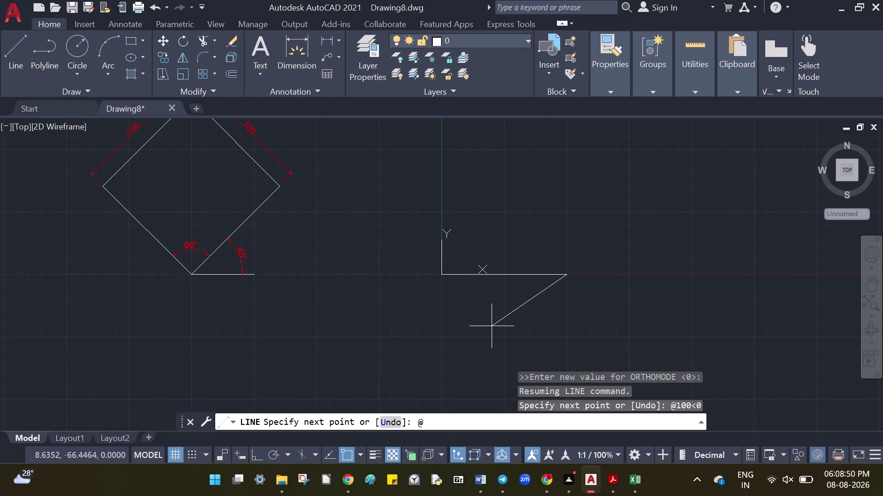
text(100)
key(shift+less)
text(120)
key(Return)
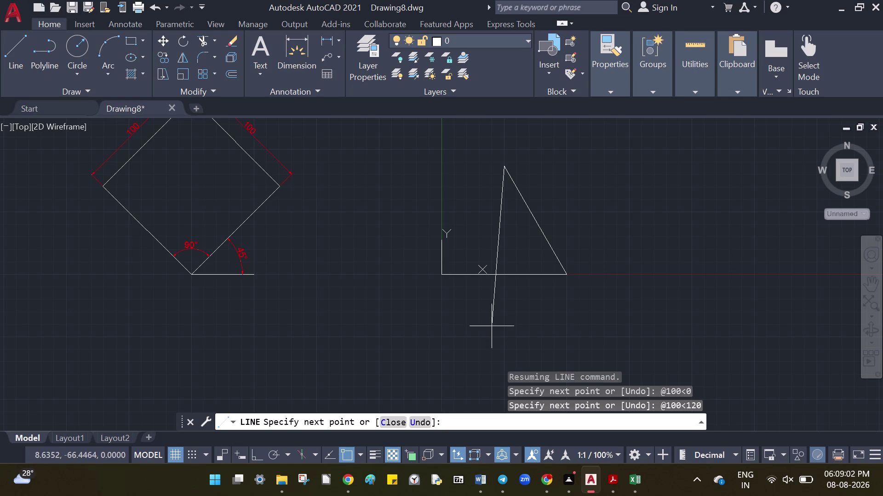
key(shift+at)
text(100)
key(shift+less)
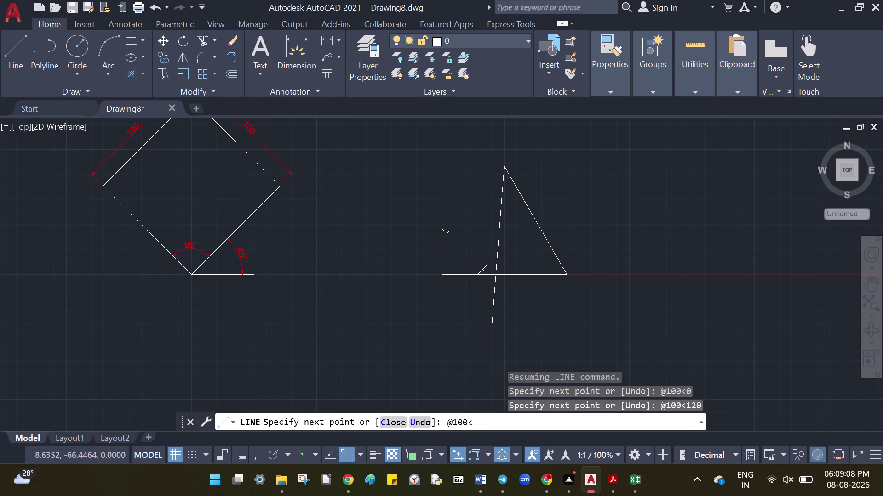